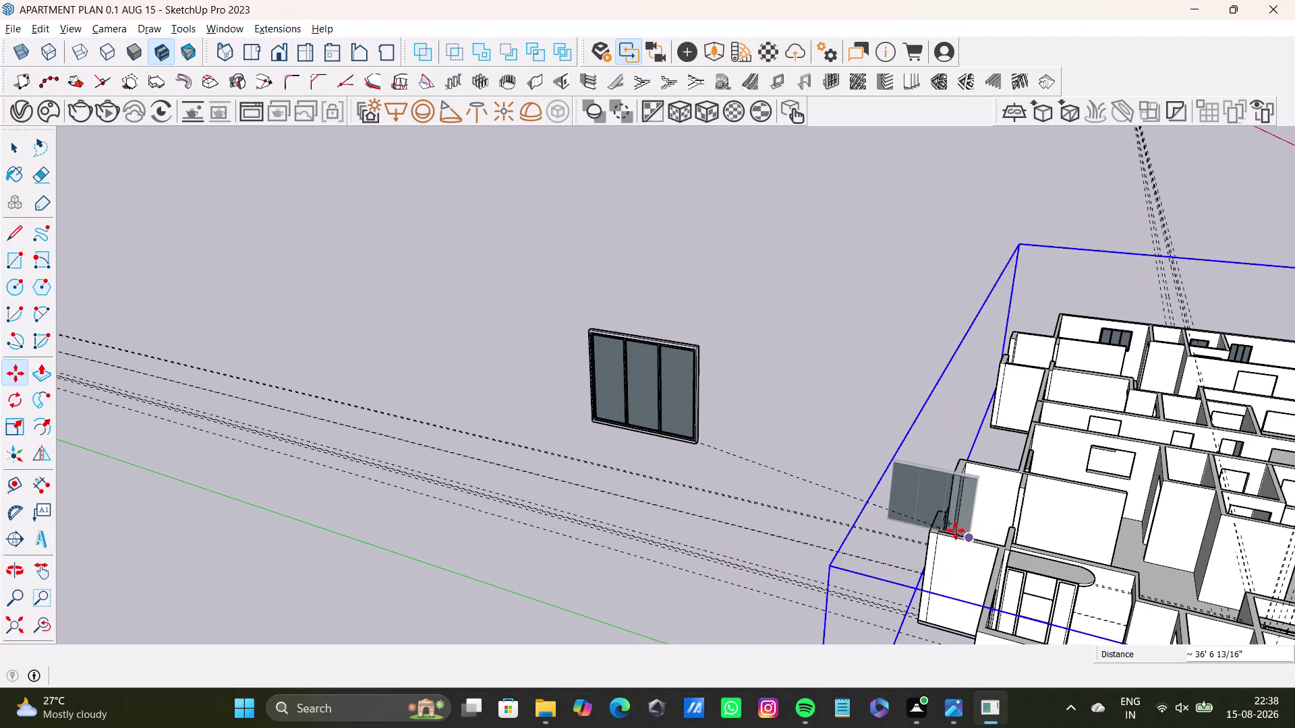
Select the three-pane window group sitting outside the building.
key(space)
scroll(down, 3)
key(space)
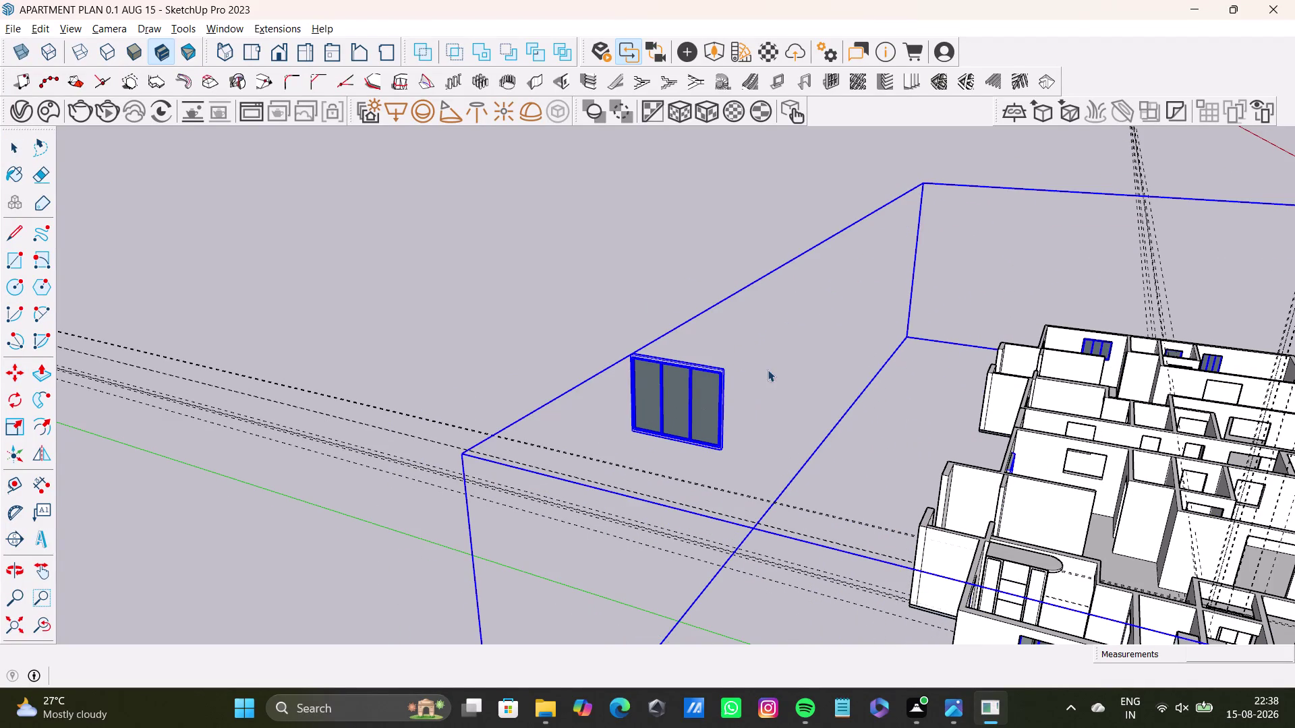
click(768, 369)
drag(583, 306, 764, 501)
triple_click(700, 408)
drag(597, 332, 715, 436)
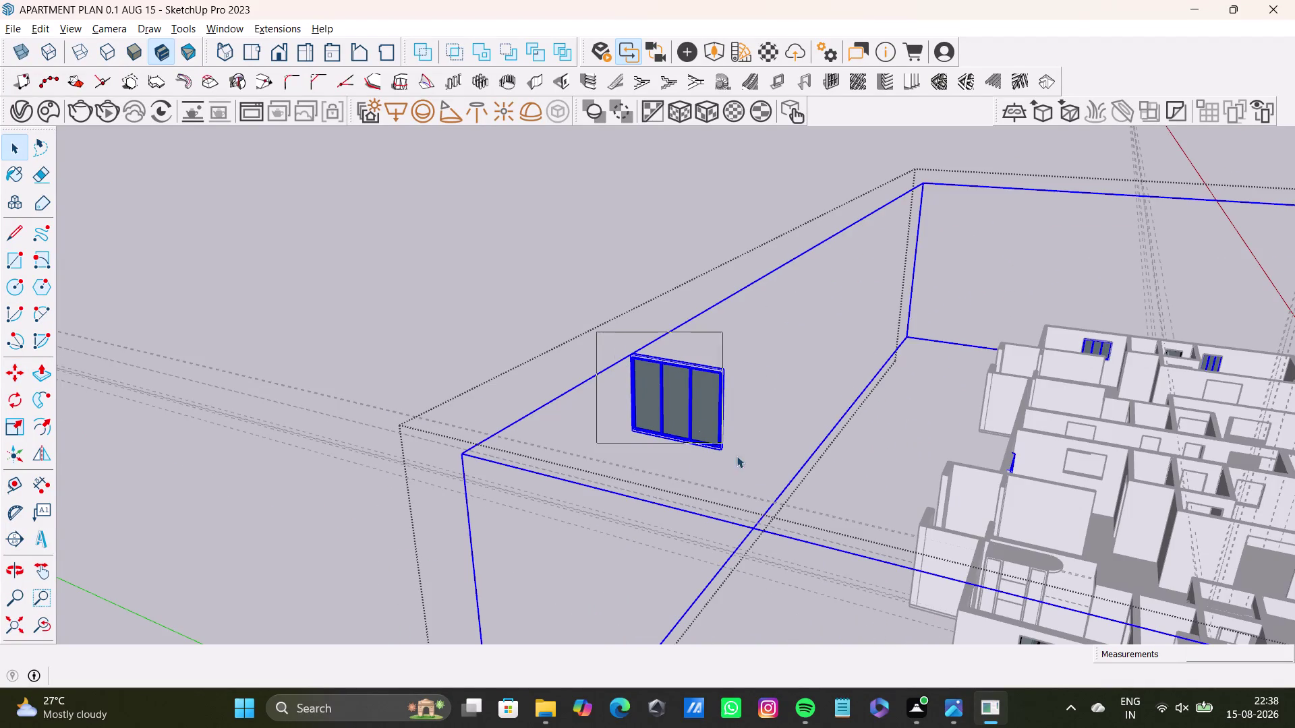
drag(715, 435, 764, 475)
drag(622, 322, 781, 512)
double_click(721, 428)
drag(623, 343, 628, 345)
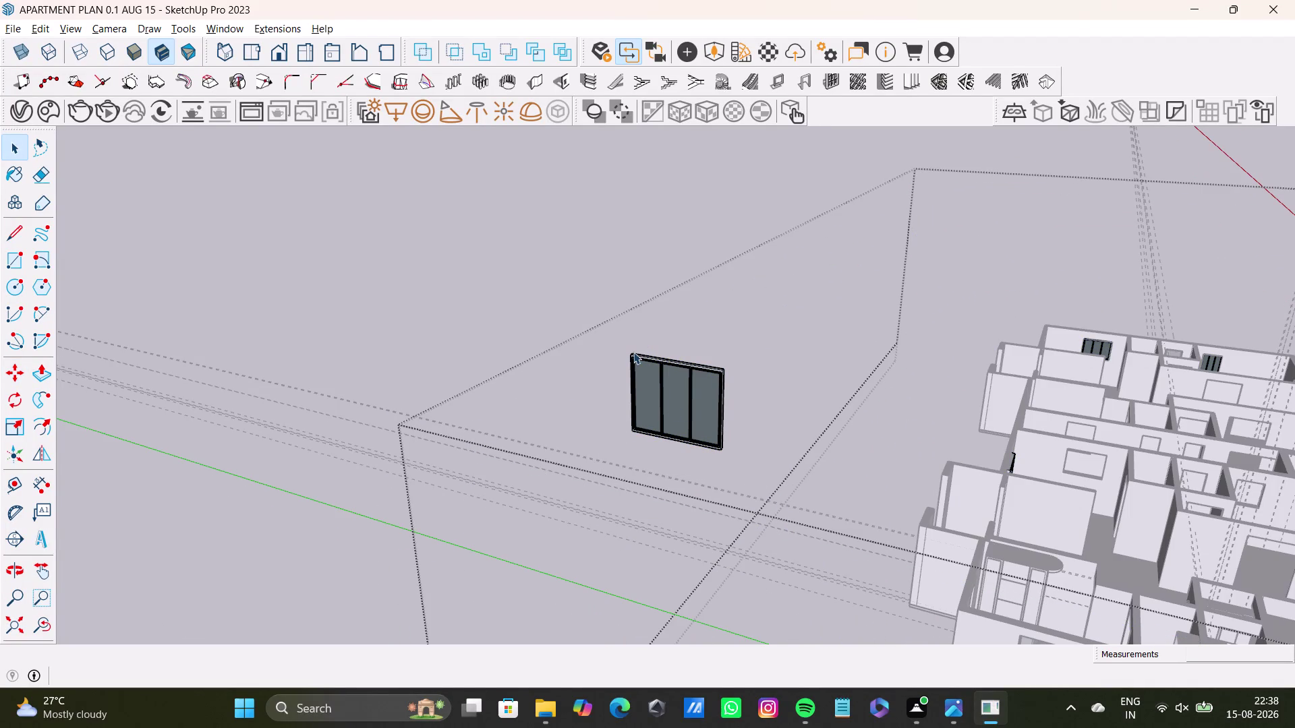
drag(628, 344, 775, 499)
key(n)
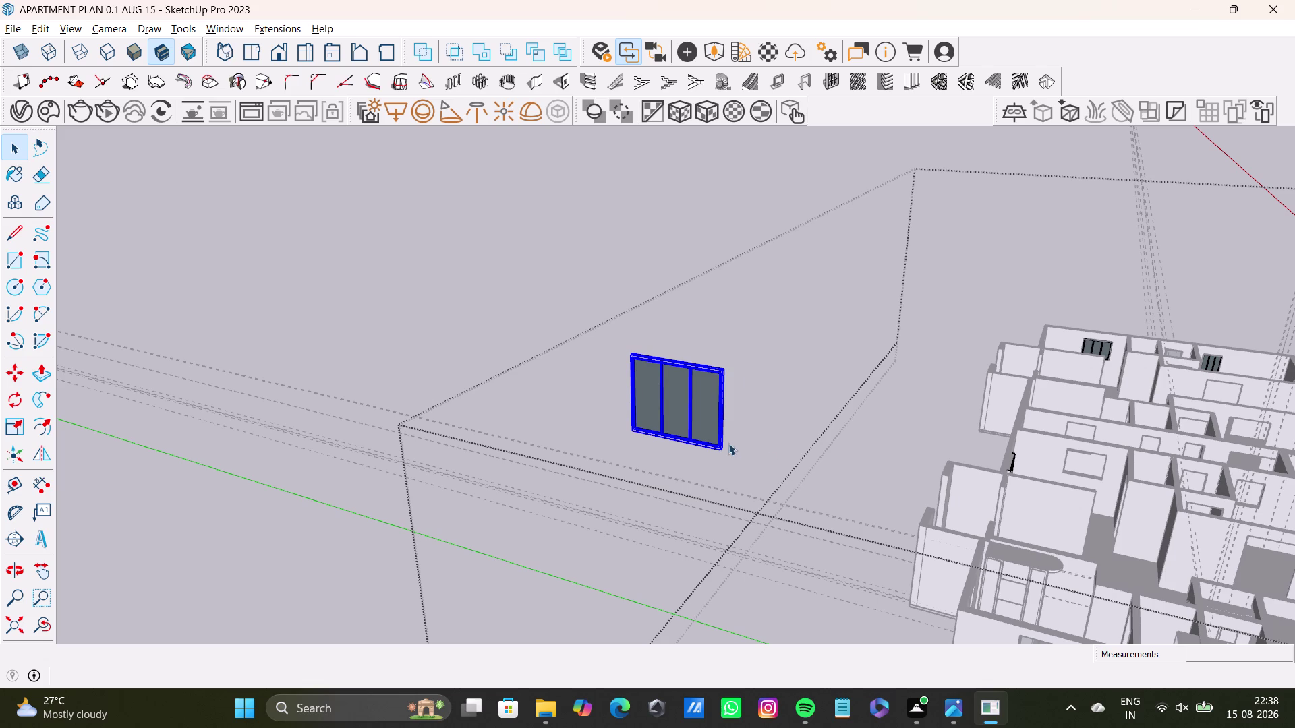
Move the window by its bottom corner and drop it at the wall opening's corner.
key(m)
click(722, 451)
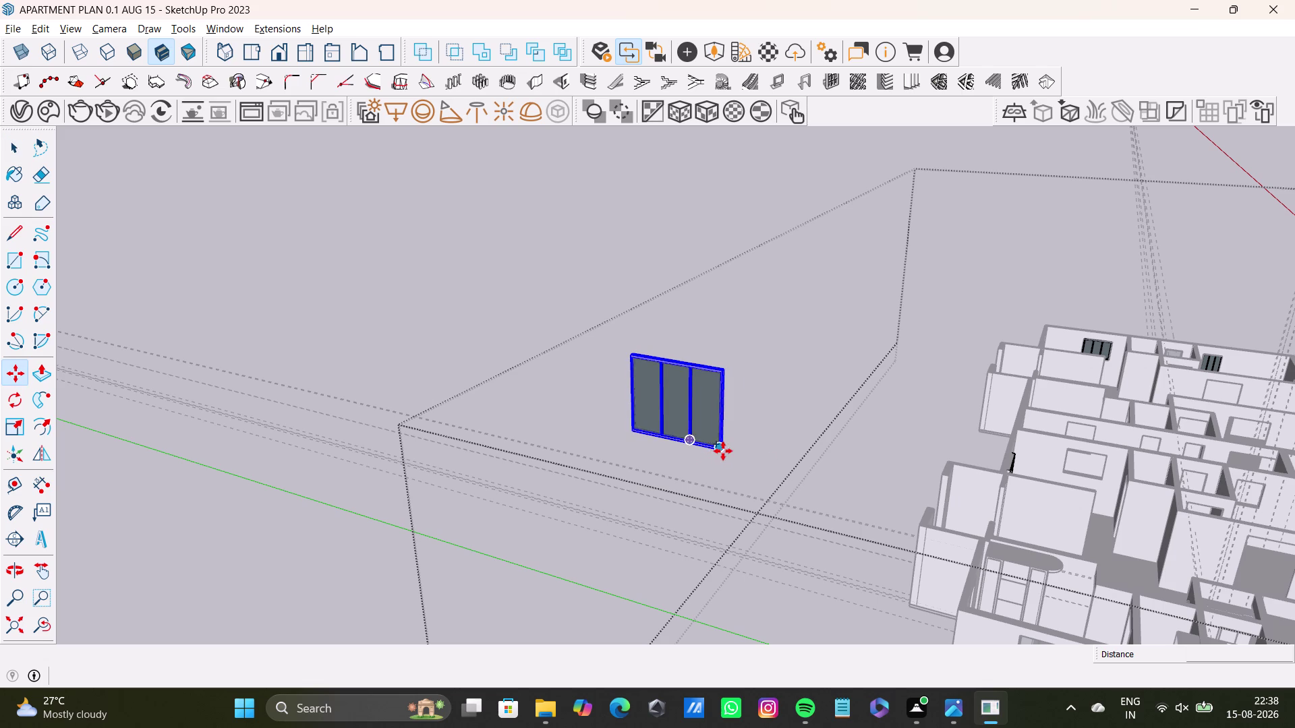
scroll(down, 3)
middle_drag(1048, 516, 760, 535)
scroll(up, 3)
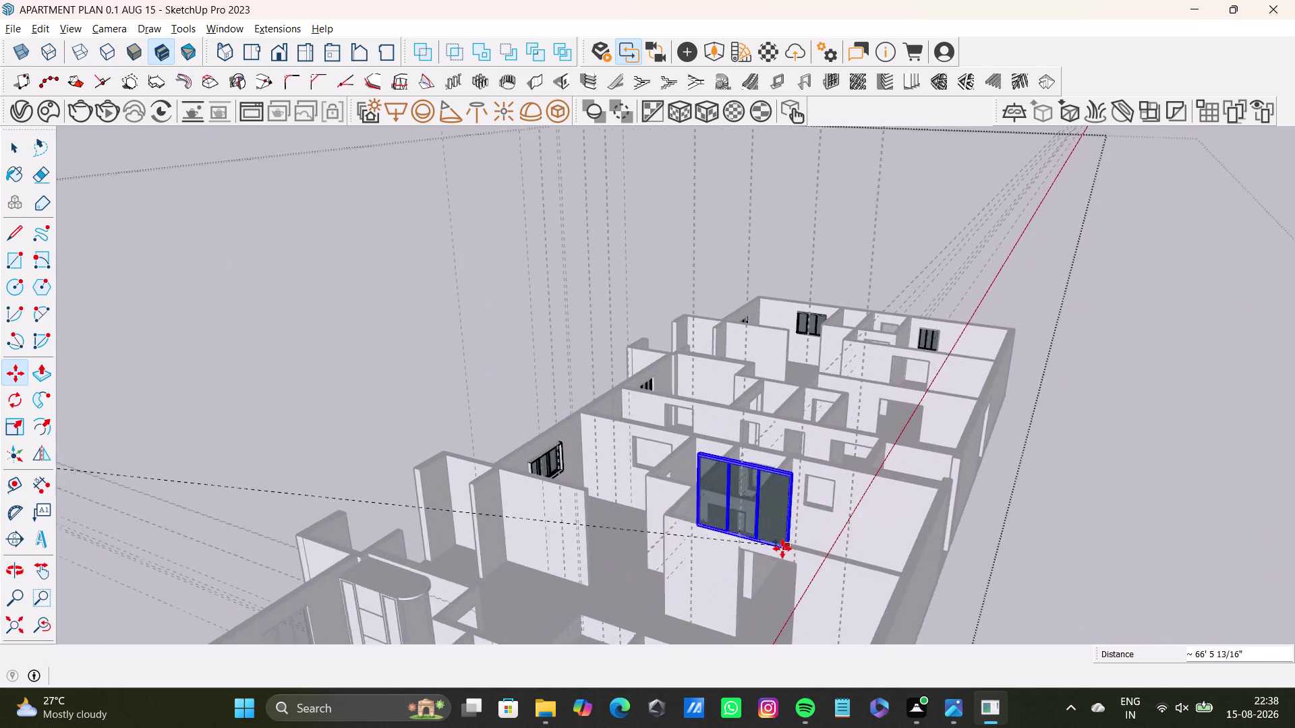
scroll(up, 3)
scroll(down, 3)
scroll(up, 3)
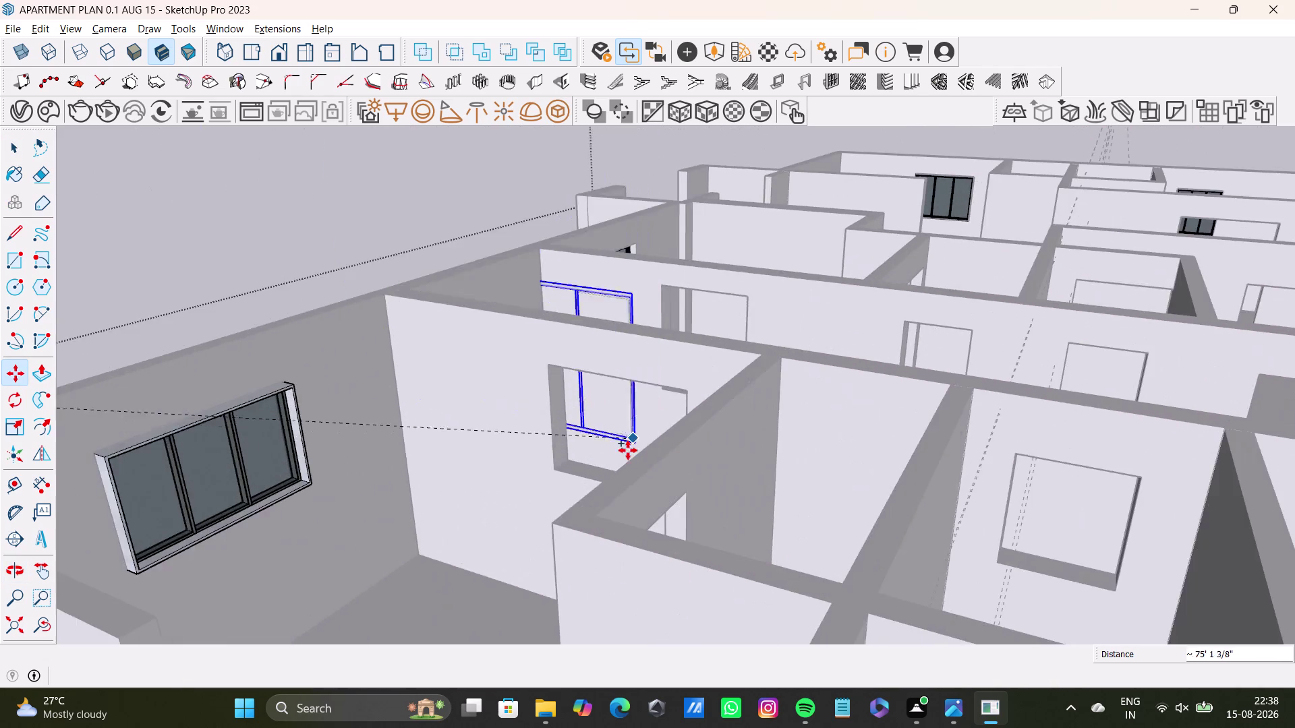
middle_drag(627, 452, 731, 509)
scroll(up, 3)
scroll(up, 3)
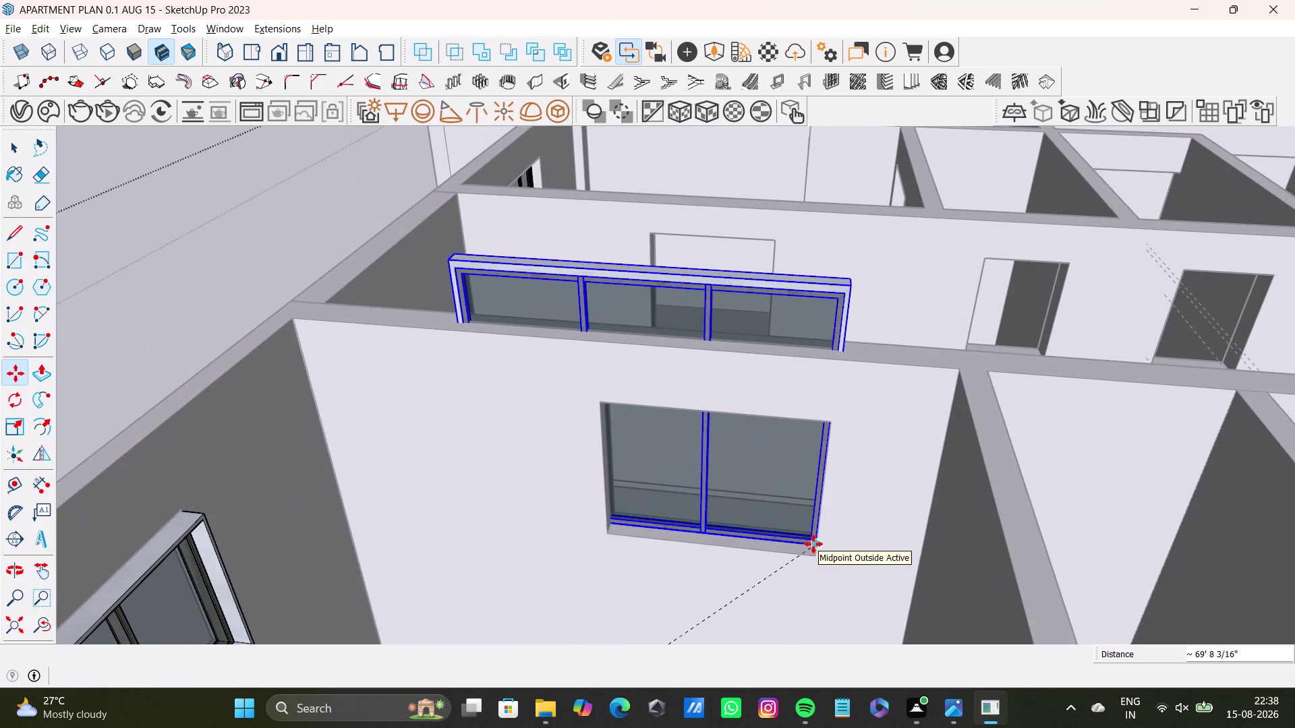
scroll(up, 3)
middle_drag(806, 546, 869, 558)
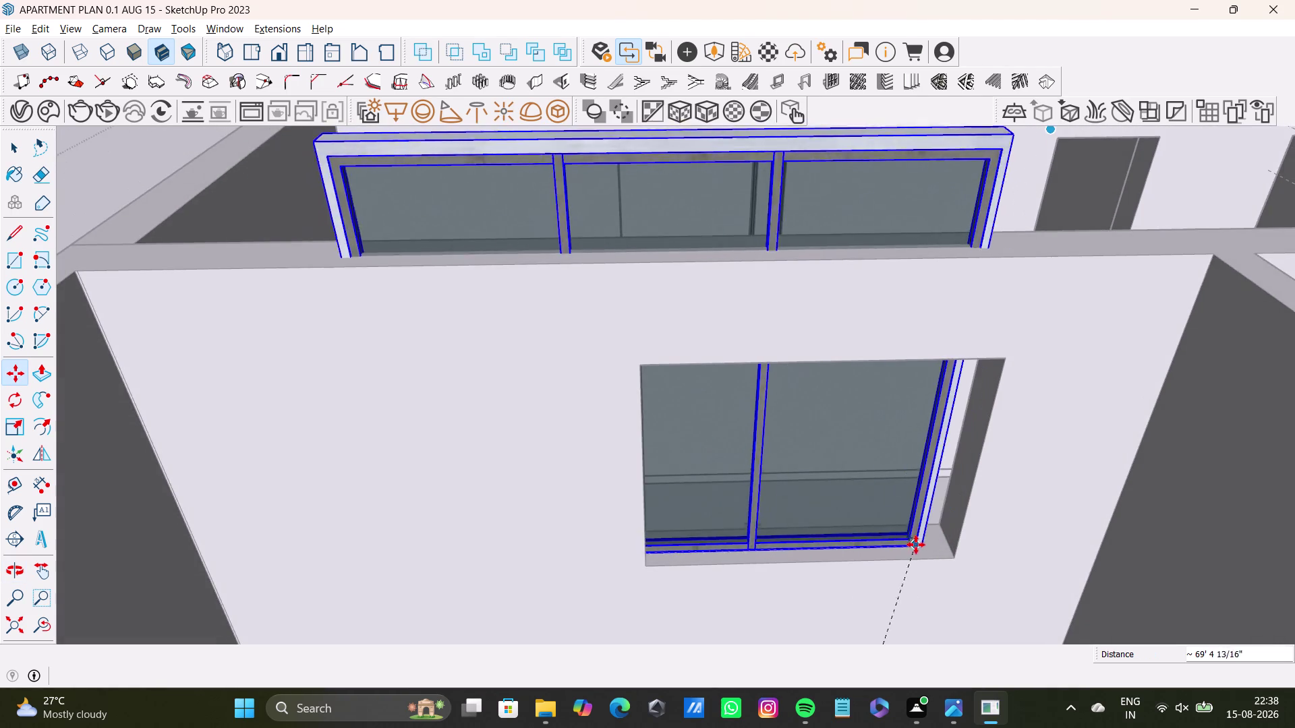
scroll(up, 3)
click(950, 544)
scroll(down, 3)
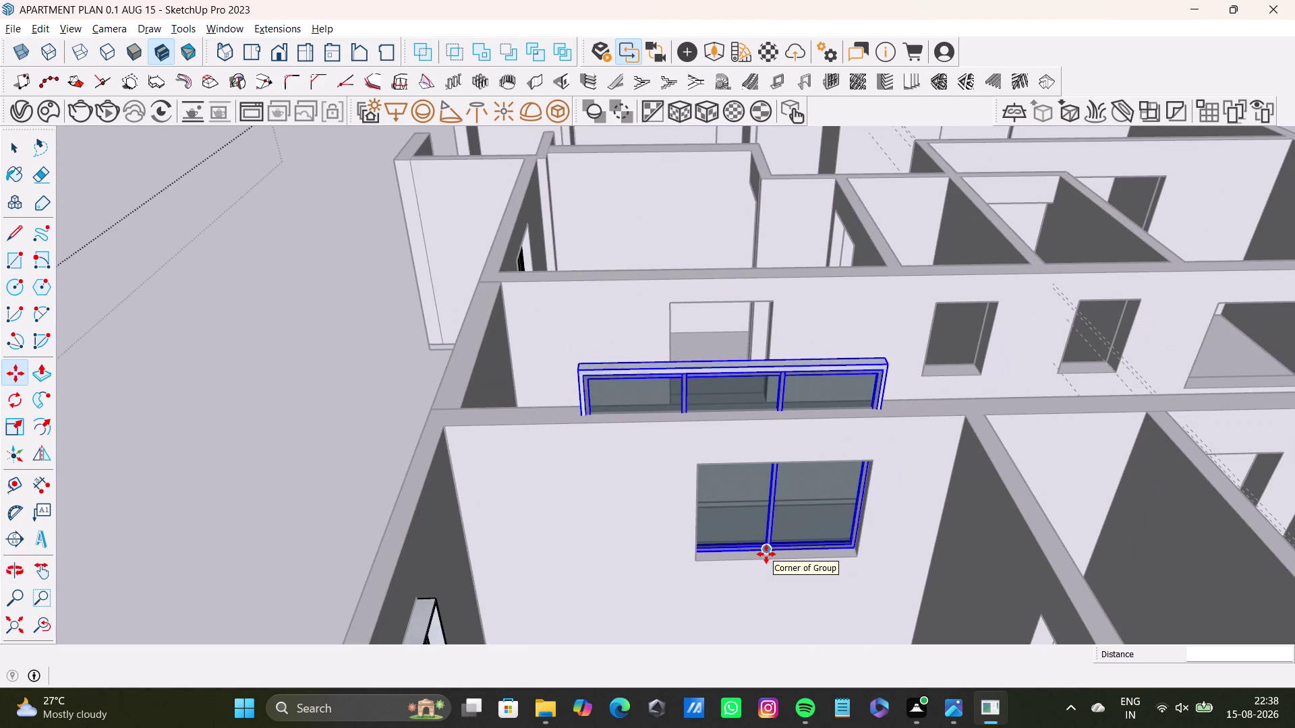
Scale the oversized window down uniformly from its corner to roughly the opening's size.
key(s)
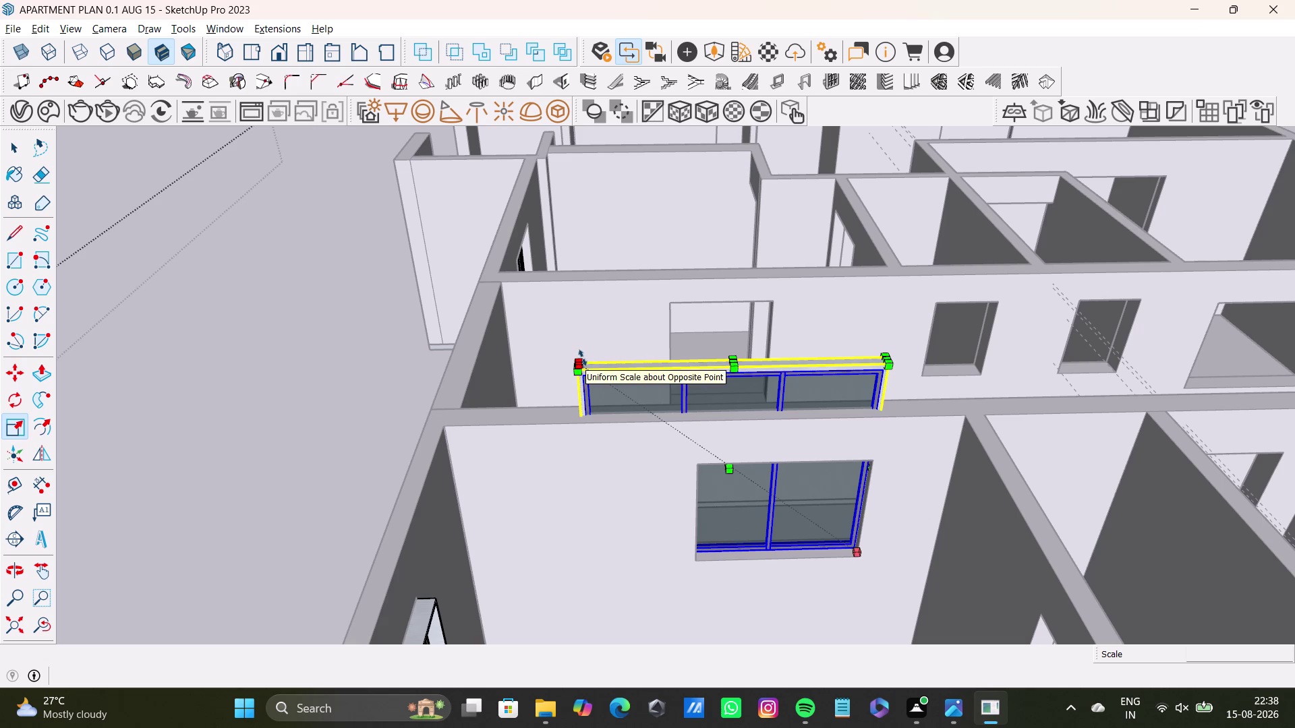
scroll(up, 3)
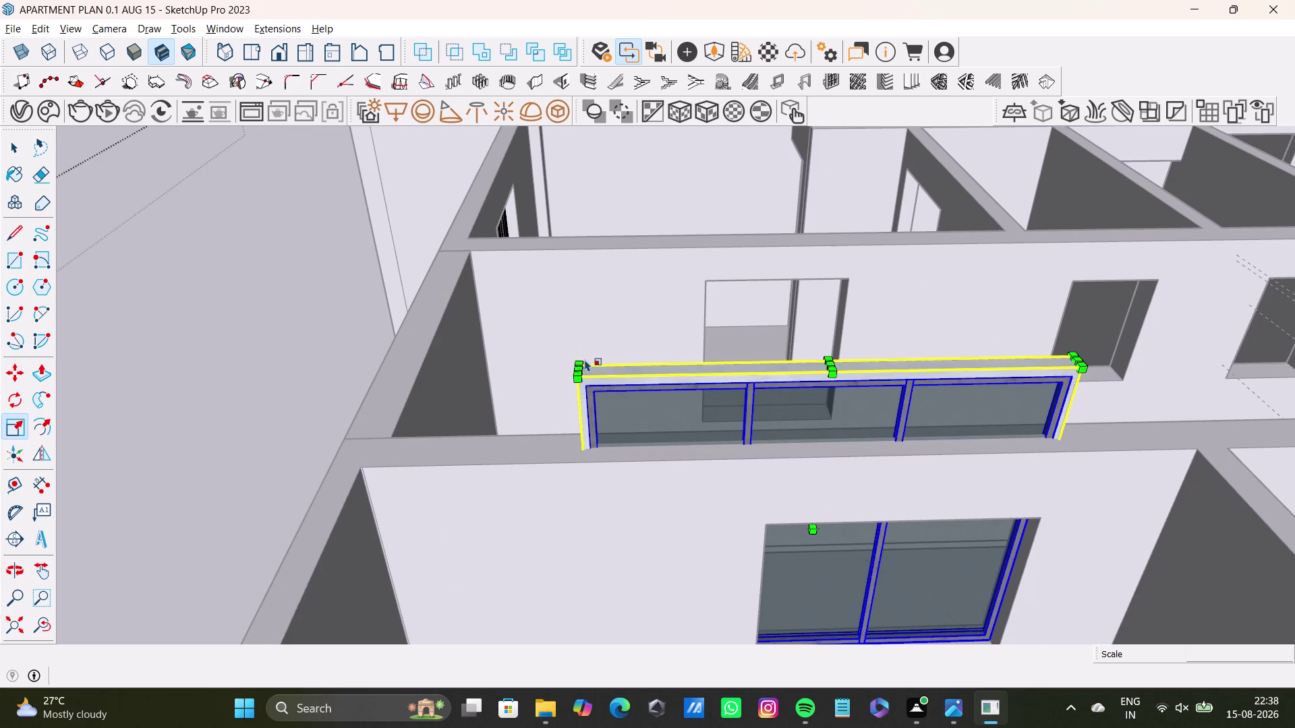
scroll(up, 3)
middle_drag(585, 359, 579, 384)
drag(560, 483, 568, 486)
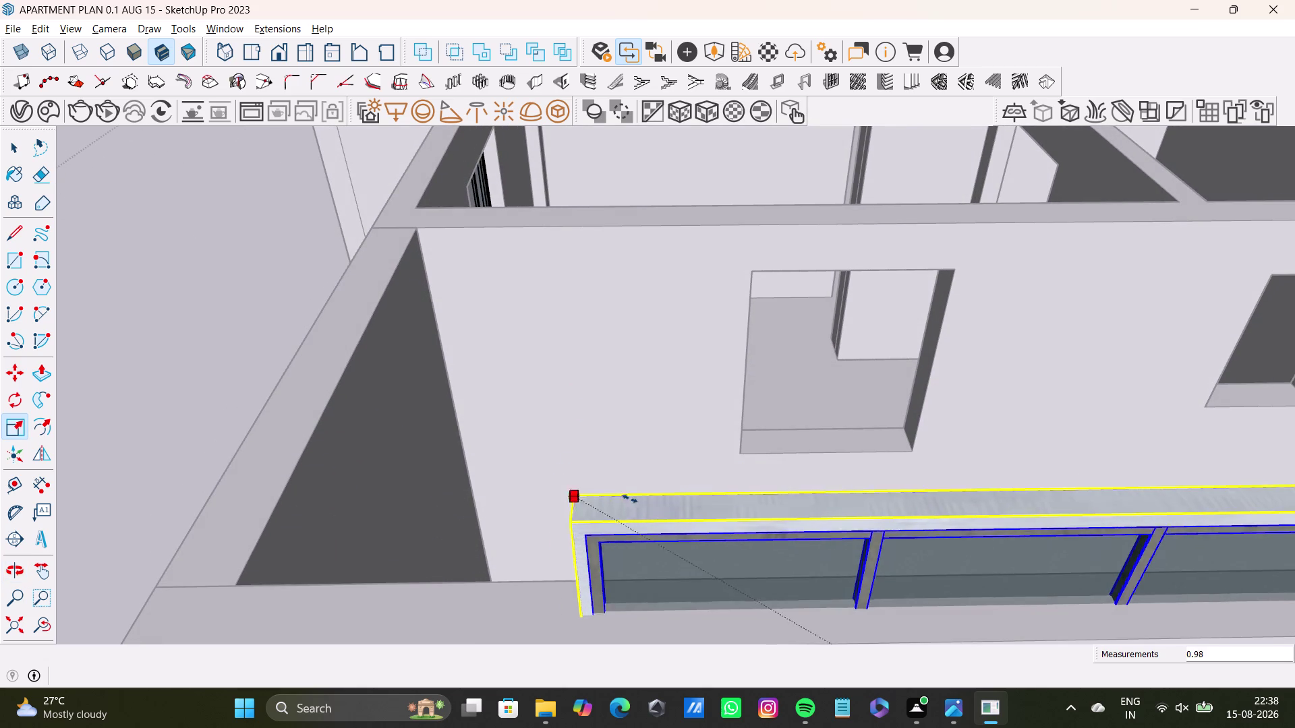
drag(568, 486, 983, 614)
Widen the window sideways until it meets the opening's side edge.
scroll(down, 3)
middle_drag(995, 586, 705, 359)
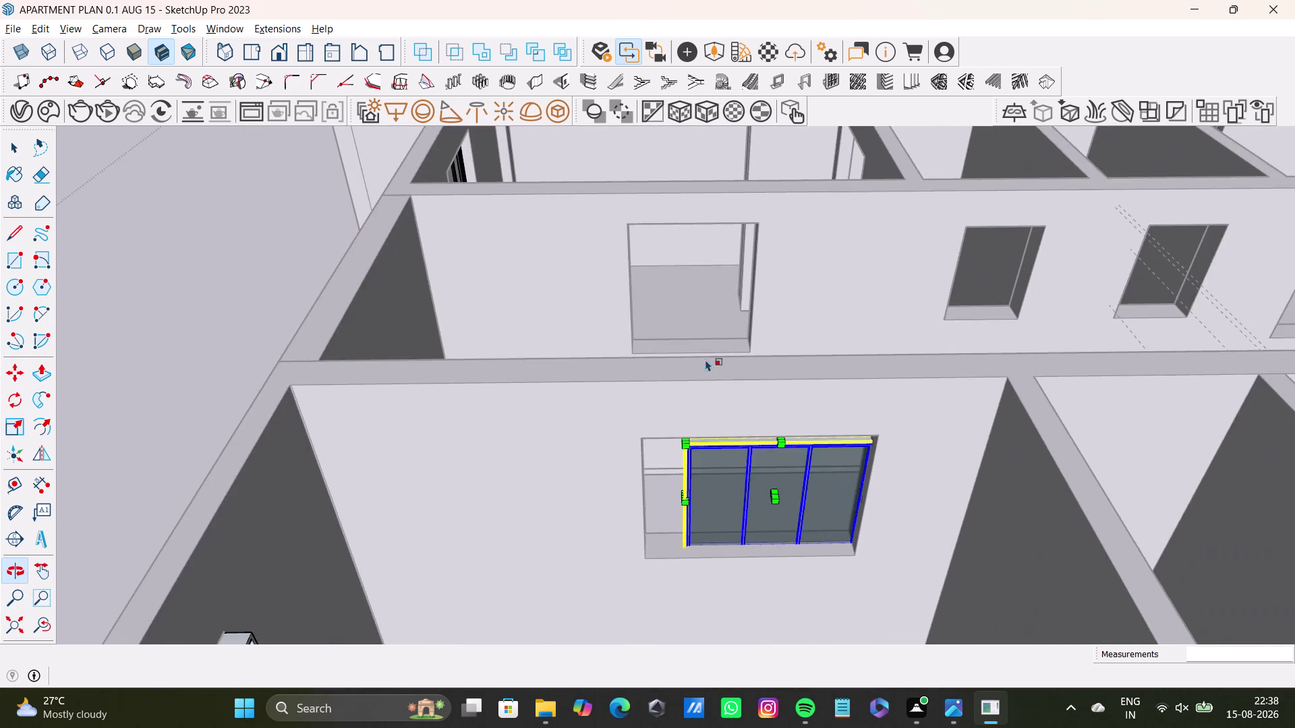
scroll(up, 3)
middle_drag(685, 430, 678, 355)
scroll(up, 3)
middle_drag(686, 423, 798, 392)
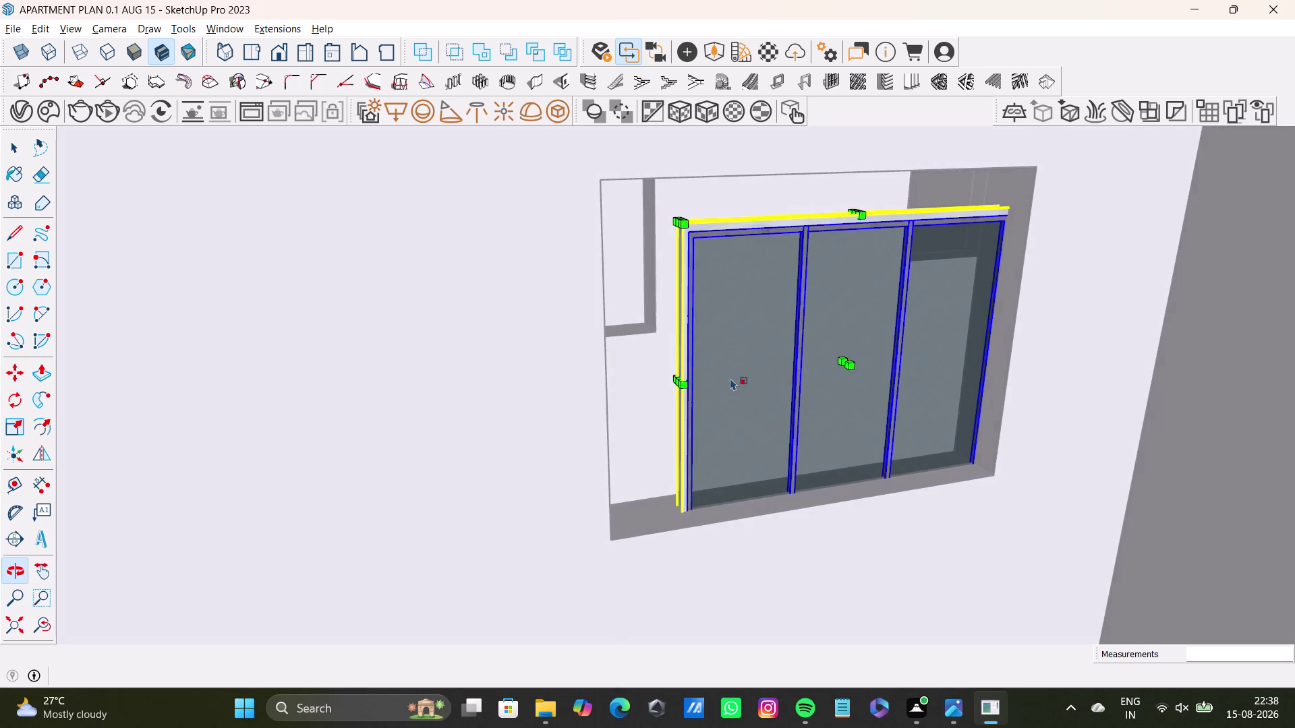
scroll(up, 3)
drag(663, 387, 596, 388)
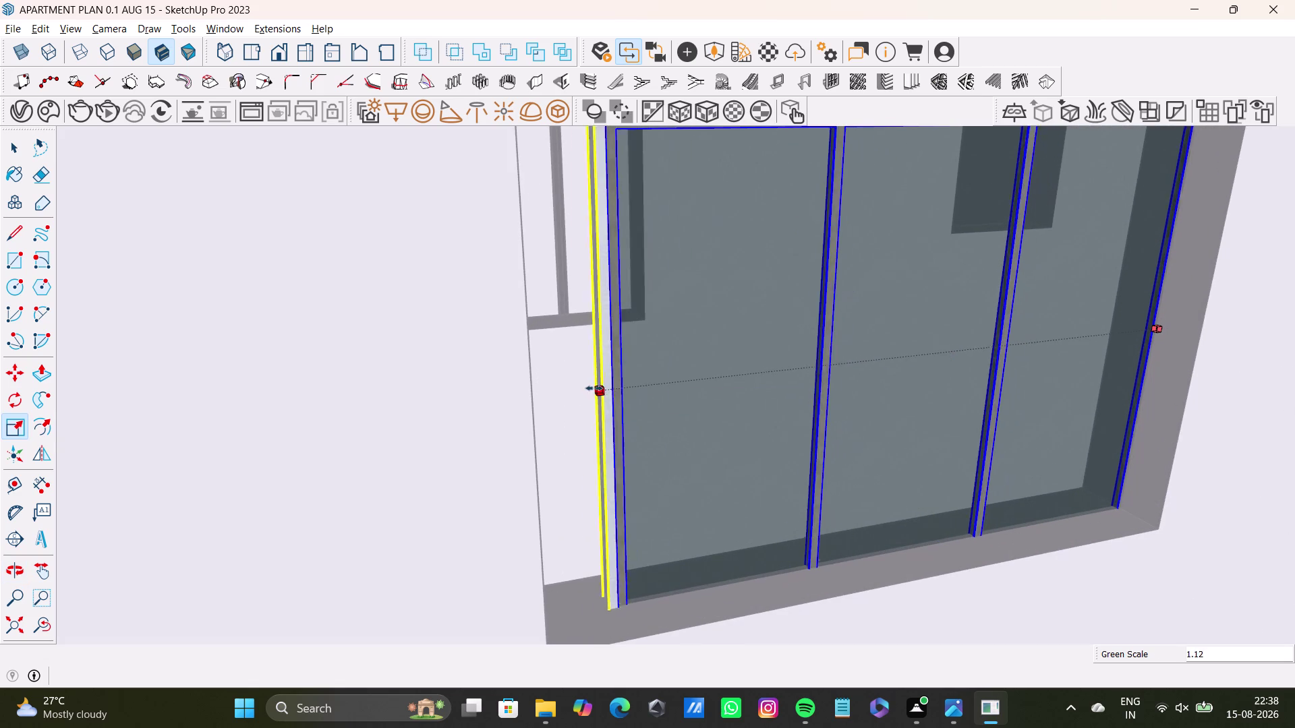
drag(597, 389, 528, 390)
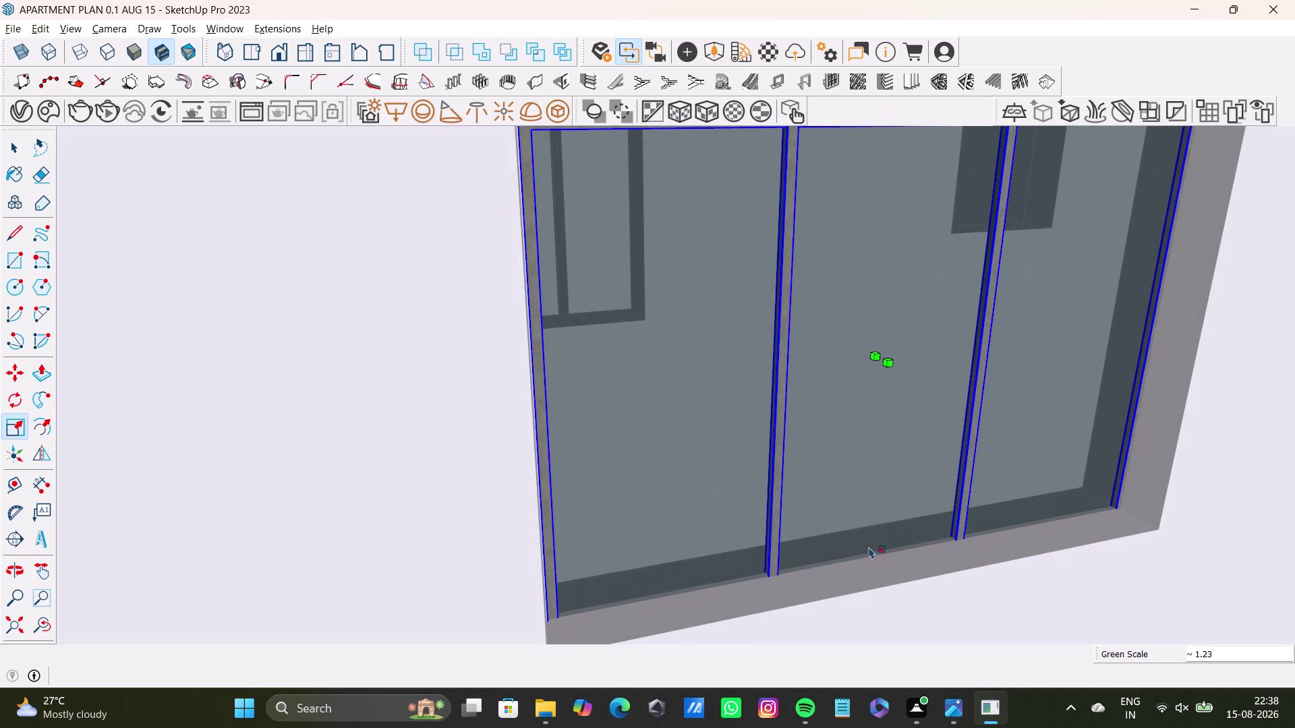
Stretch the window upward to the top of the opening.
middle_drag(878, 568, 861, 532)
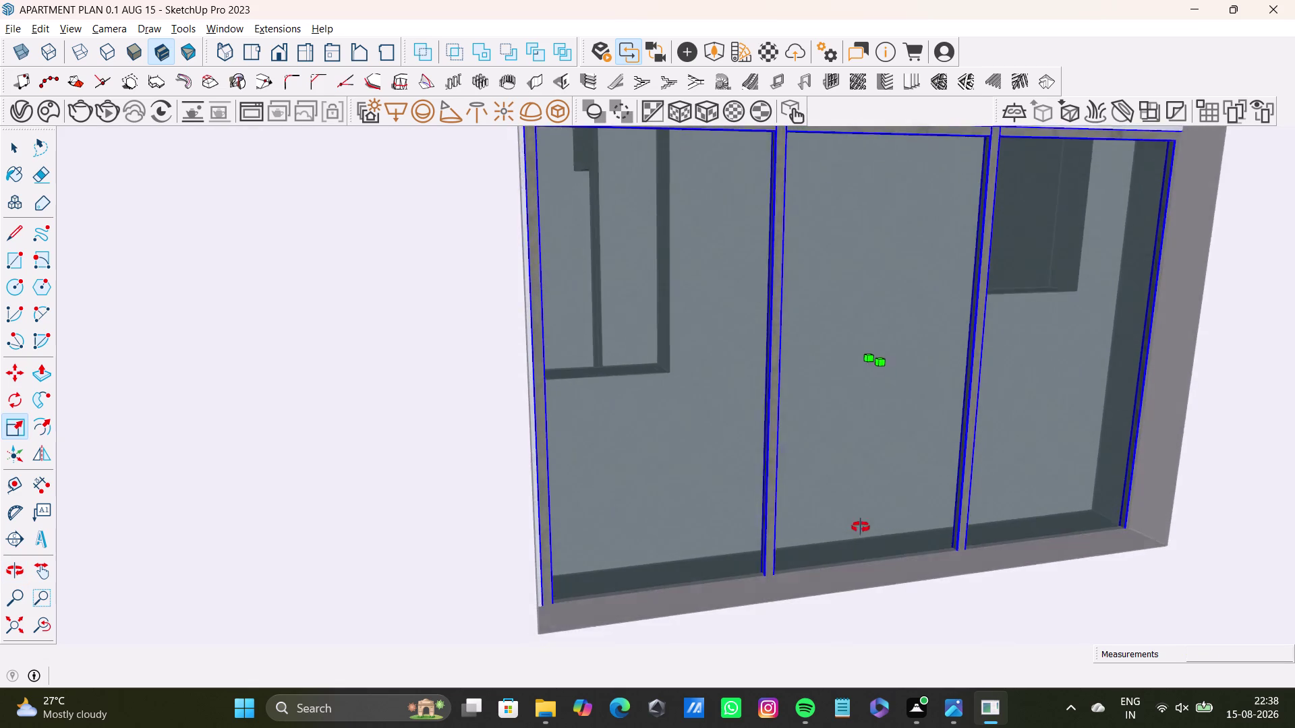
middle_drag(861, 532, 859, 521)
scroll(down, 3)
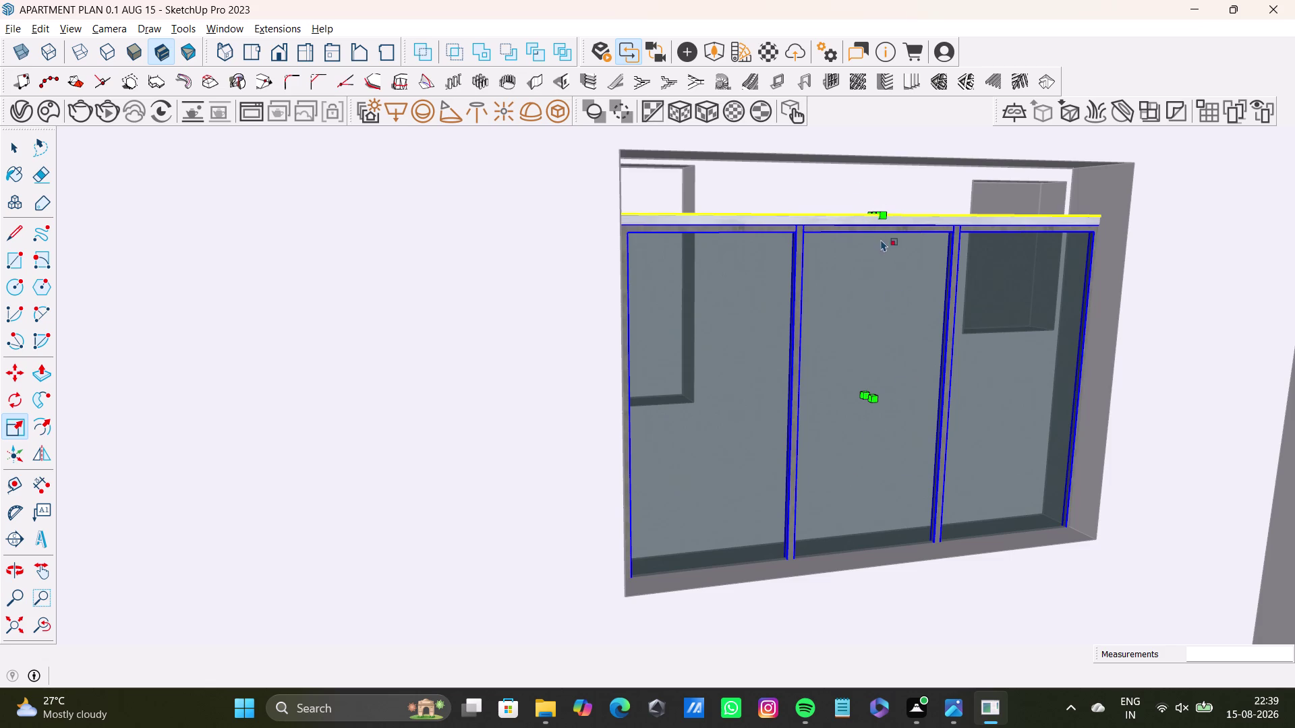
middle_drag(883, 242, 898, 325)
scroll(up, 3)
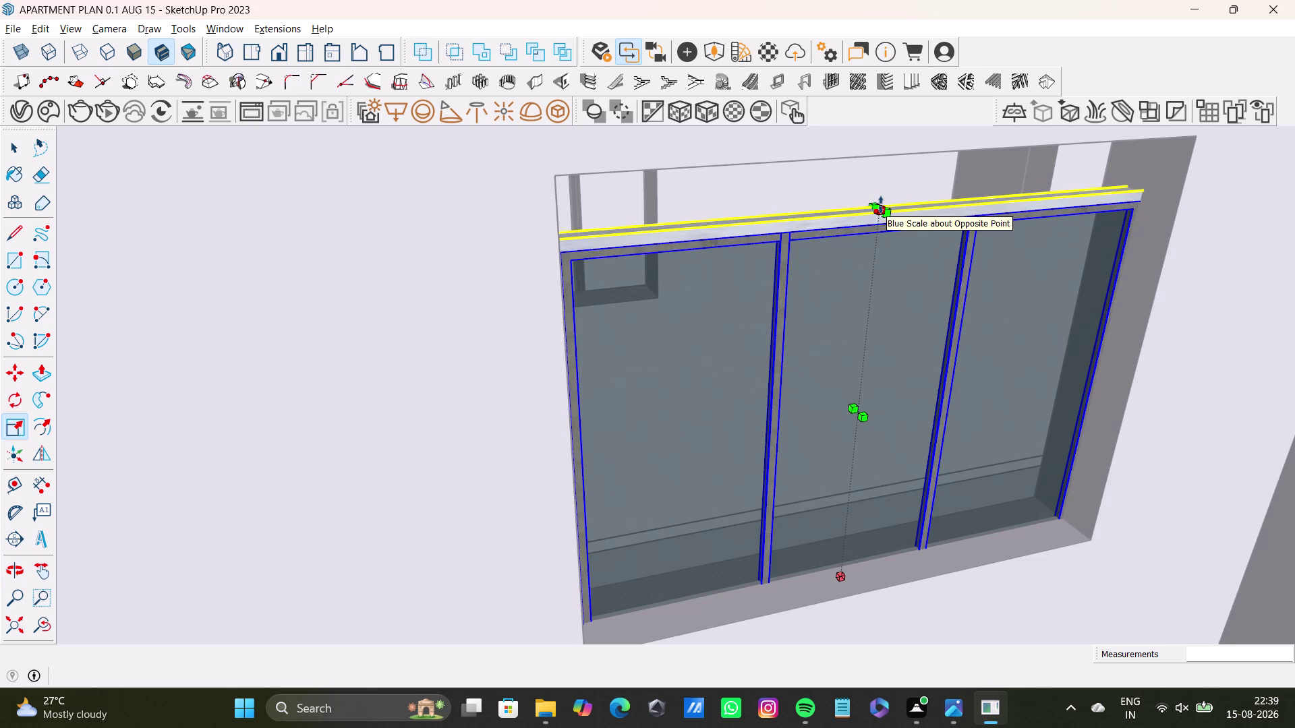
drag(880, 205, 878, 150)
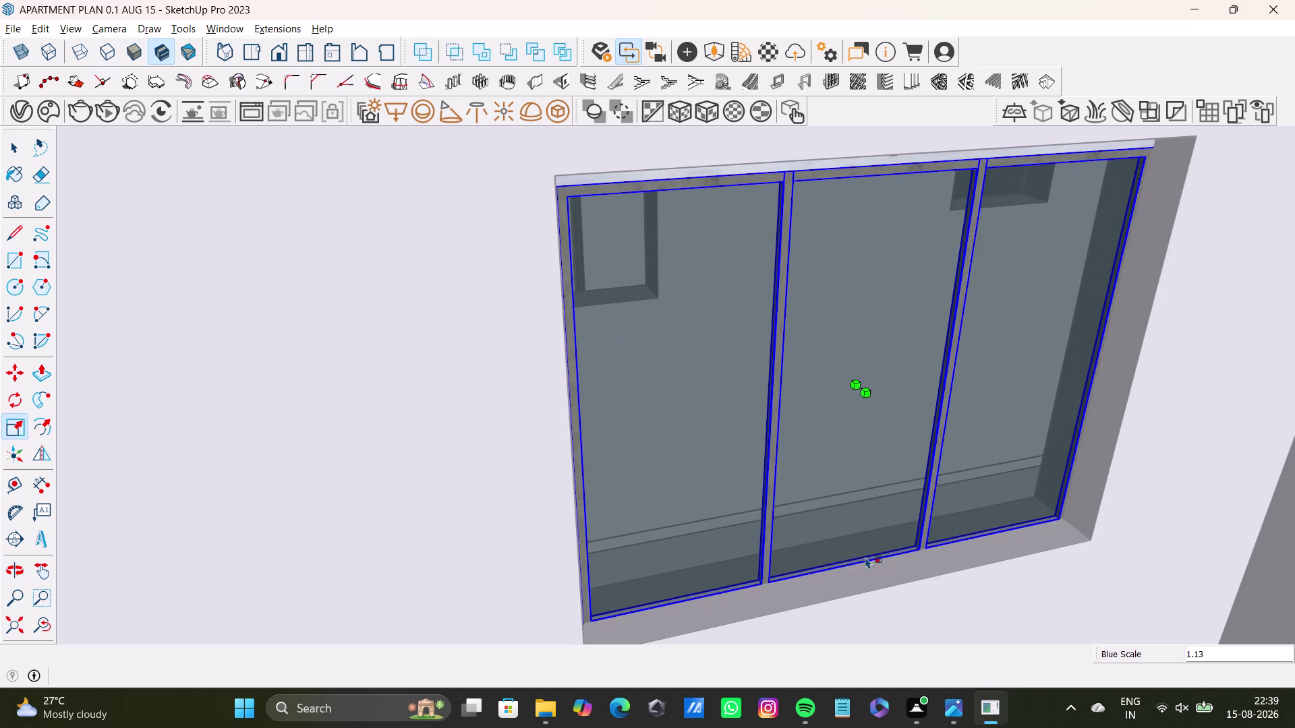
Fit the window's bottom edge onto the sill.
middle_drag(865, 557, 839, 472)
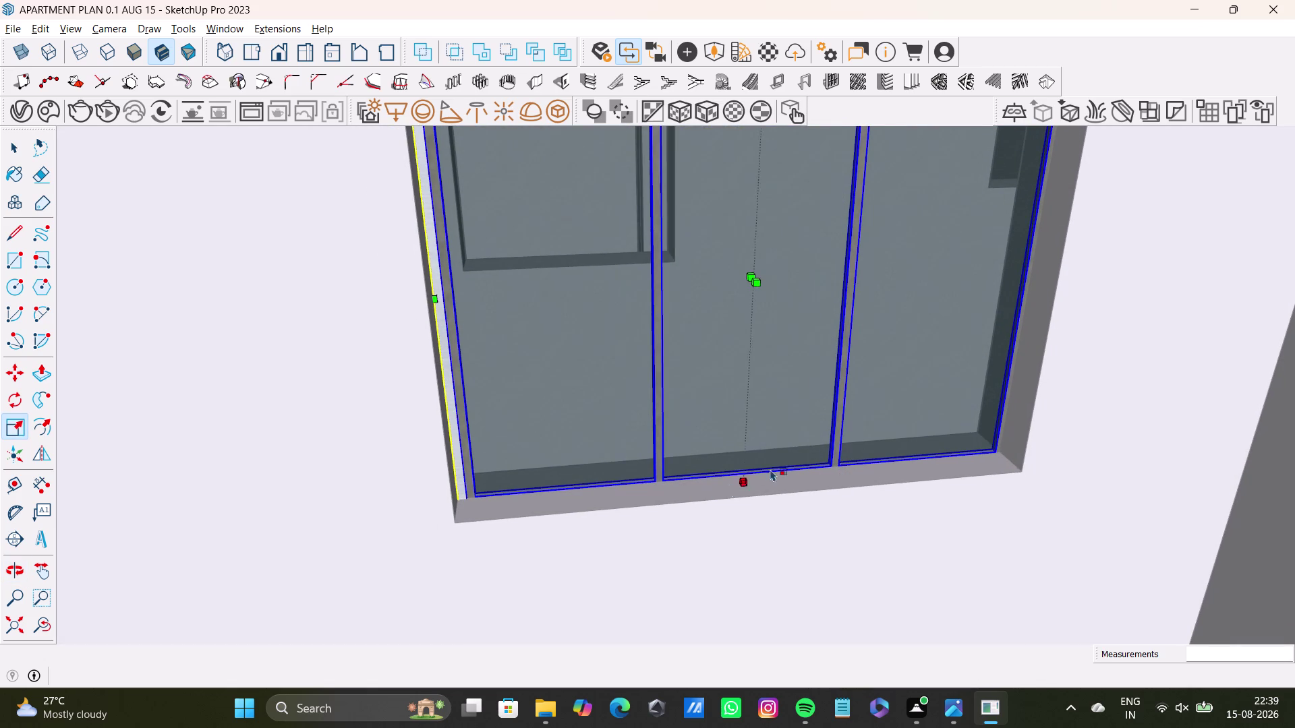
scroll(up, 3)
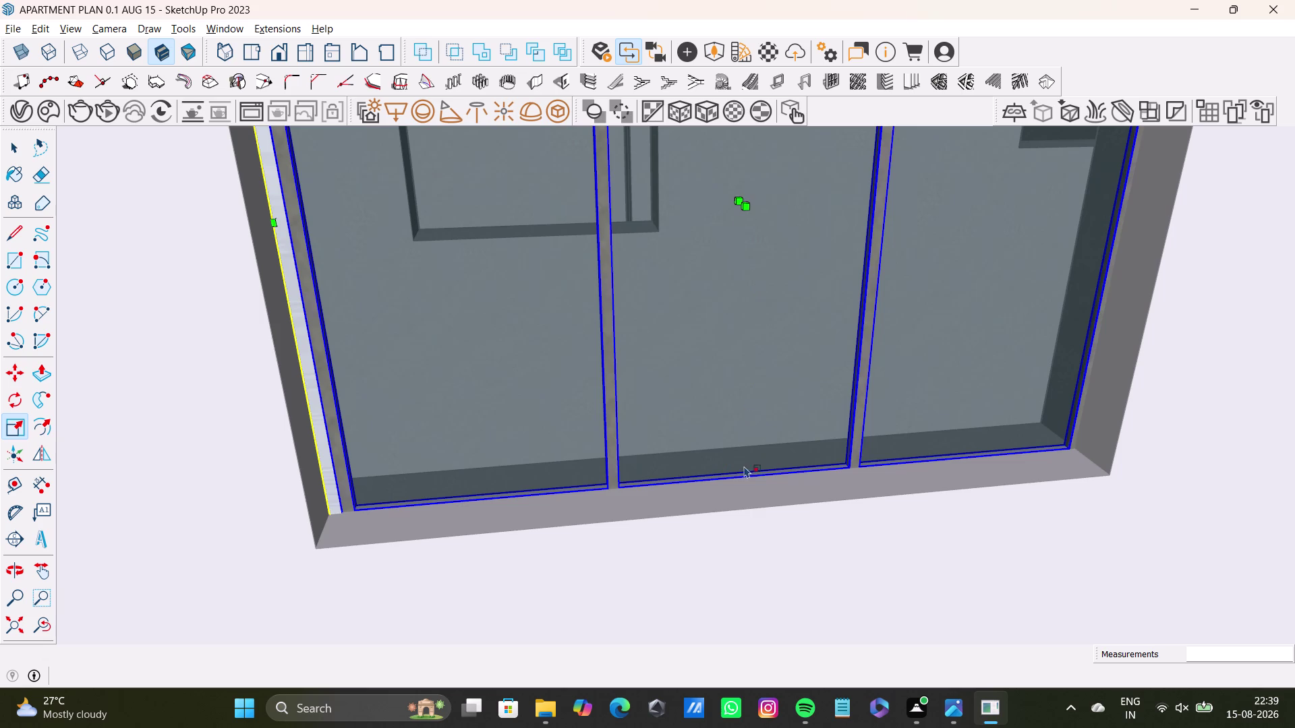
middle_drag(742, 487, 755, 536)
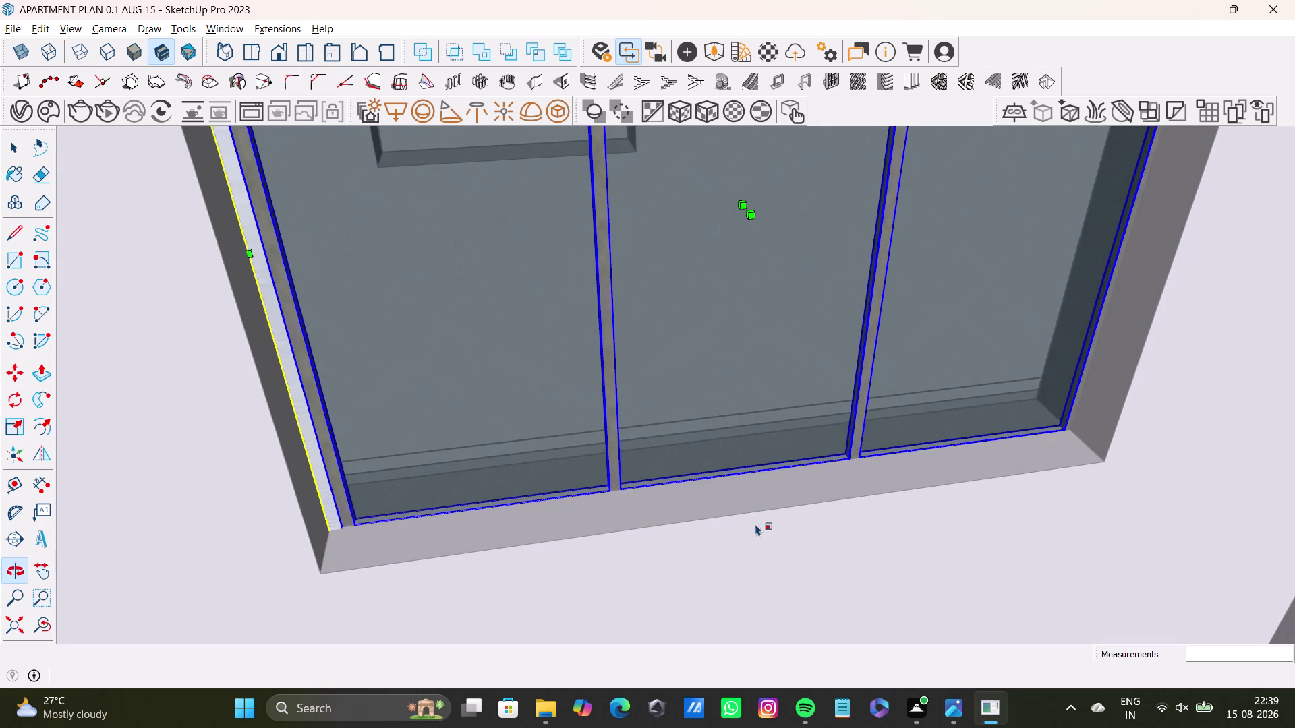
drag(728, 482, 732, 457)
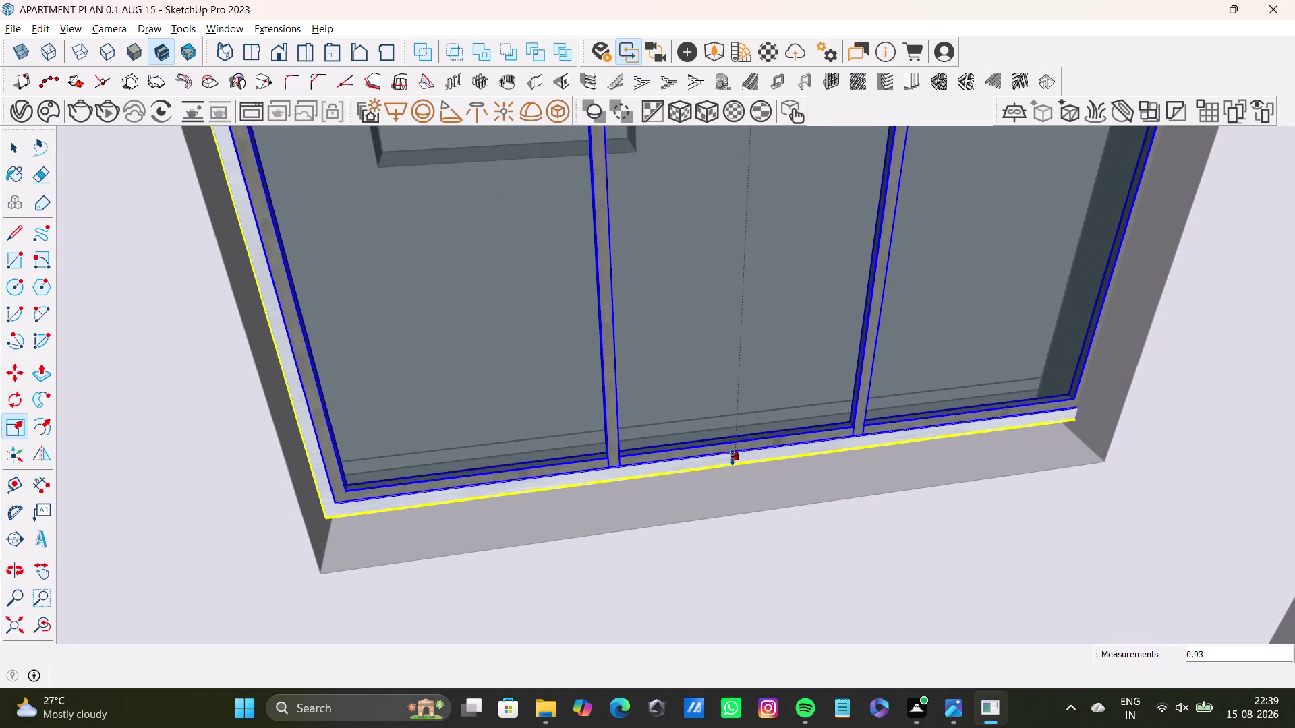
drag(733, 457, 728, 468)
scroll(down, 3)
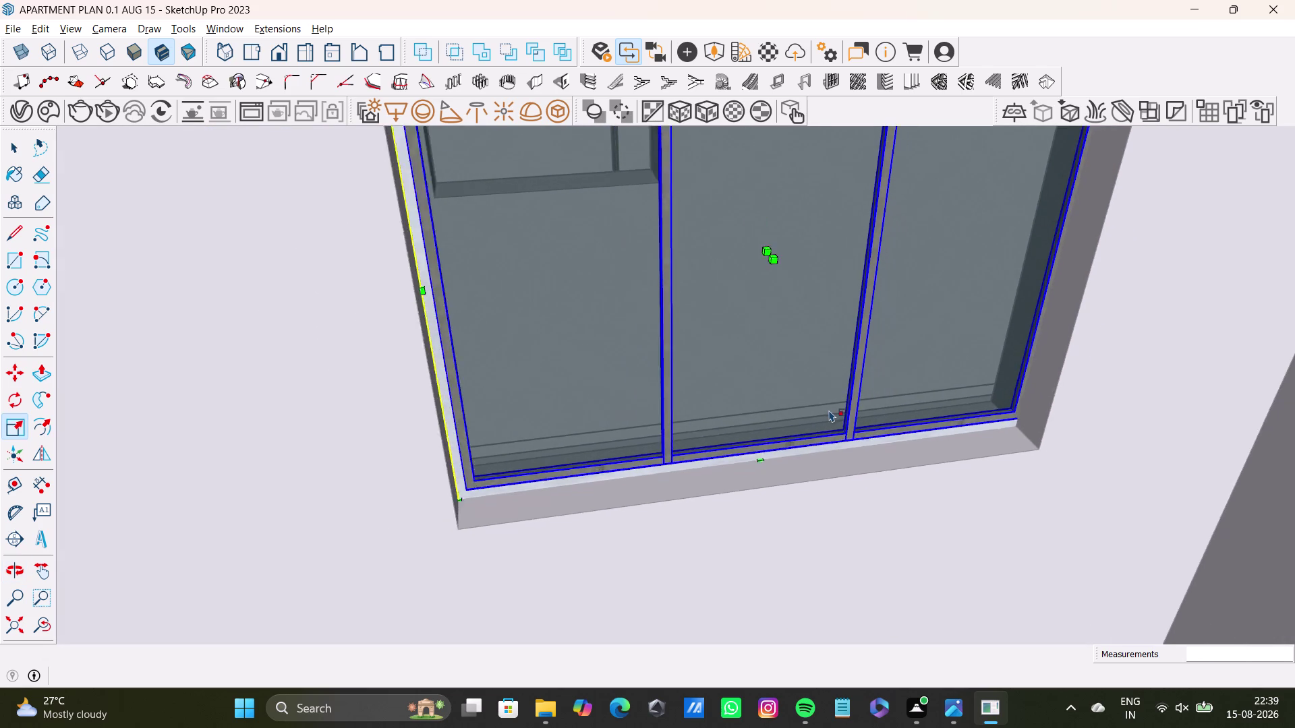
scroll(down, 3)
Narrow the window to its final width between the opening's sides.
middle_drag(828, 410, 709, 531)
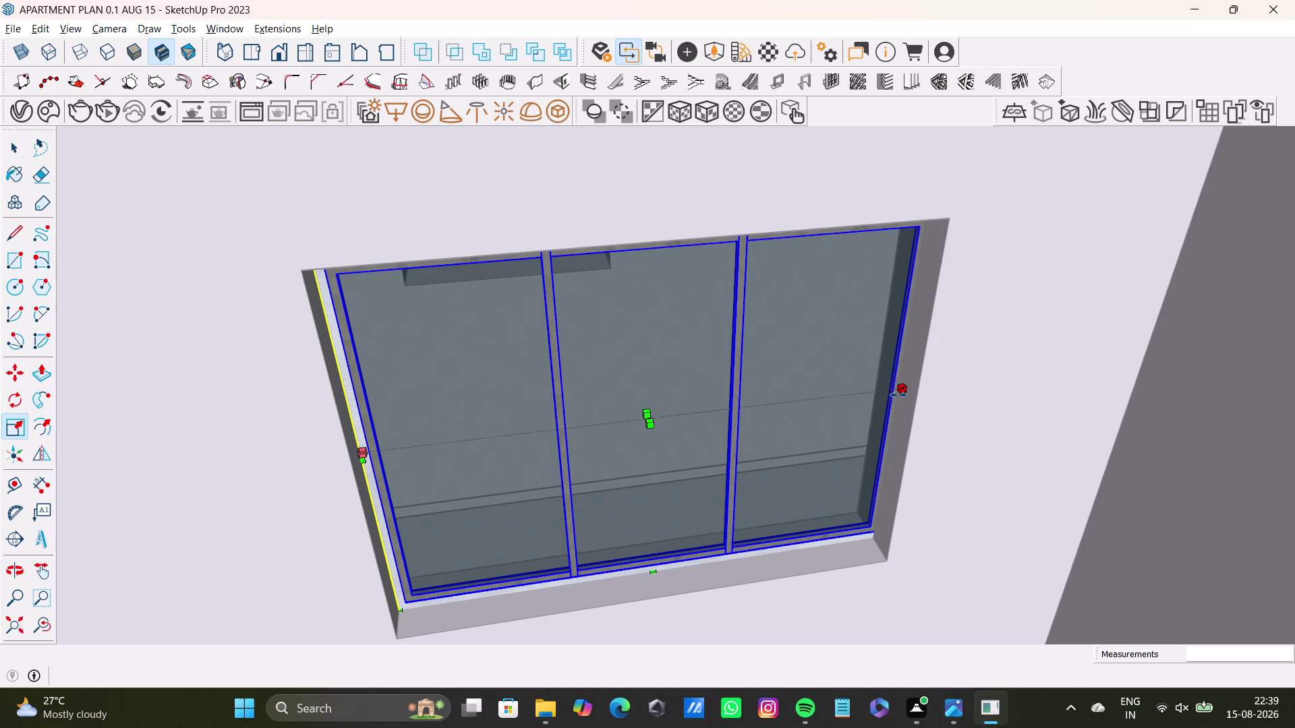
drag(896, 388, 882, 390)
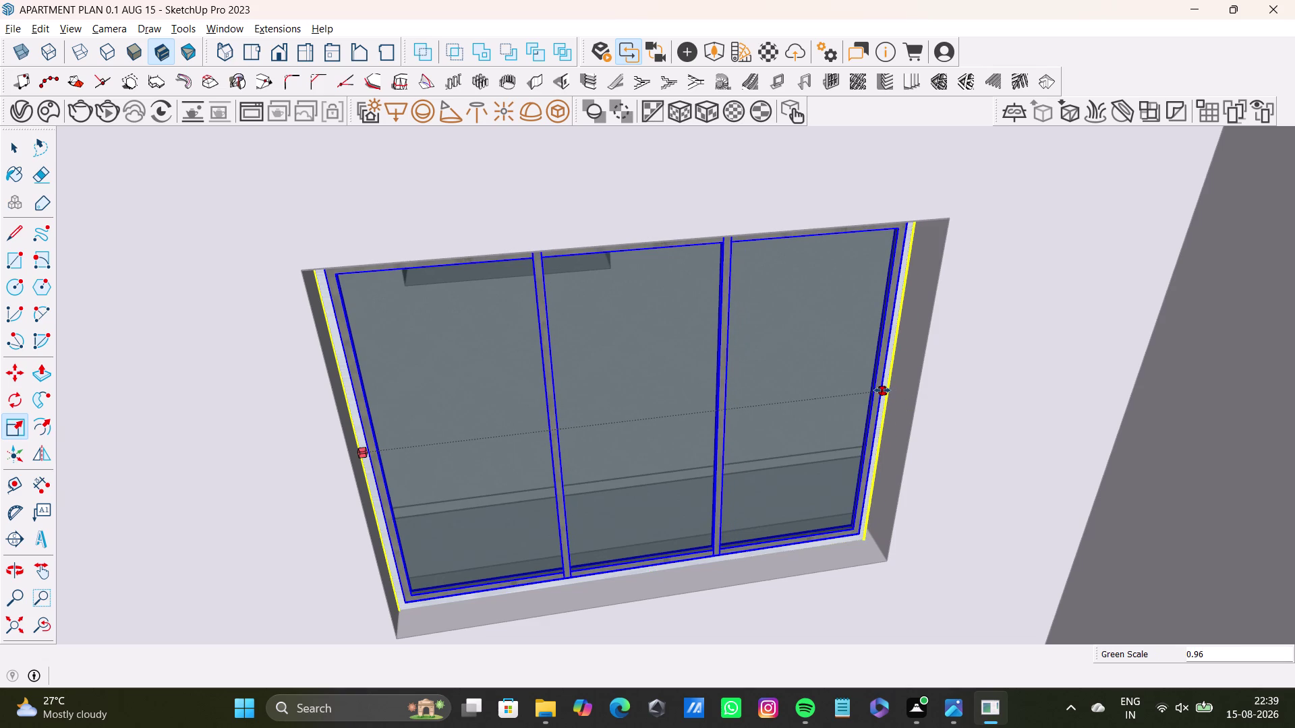
drag(882, 391, 885, 392)
key(space)
scroll(down, 3)
scroll(down, 3)
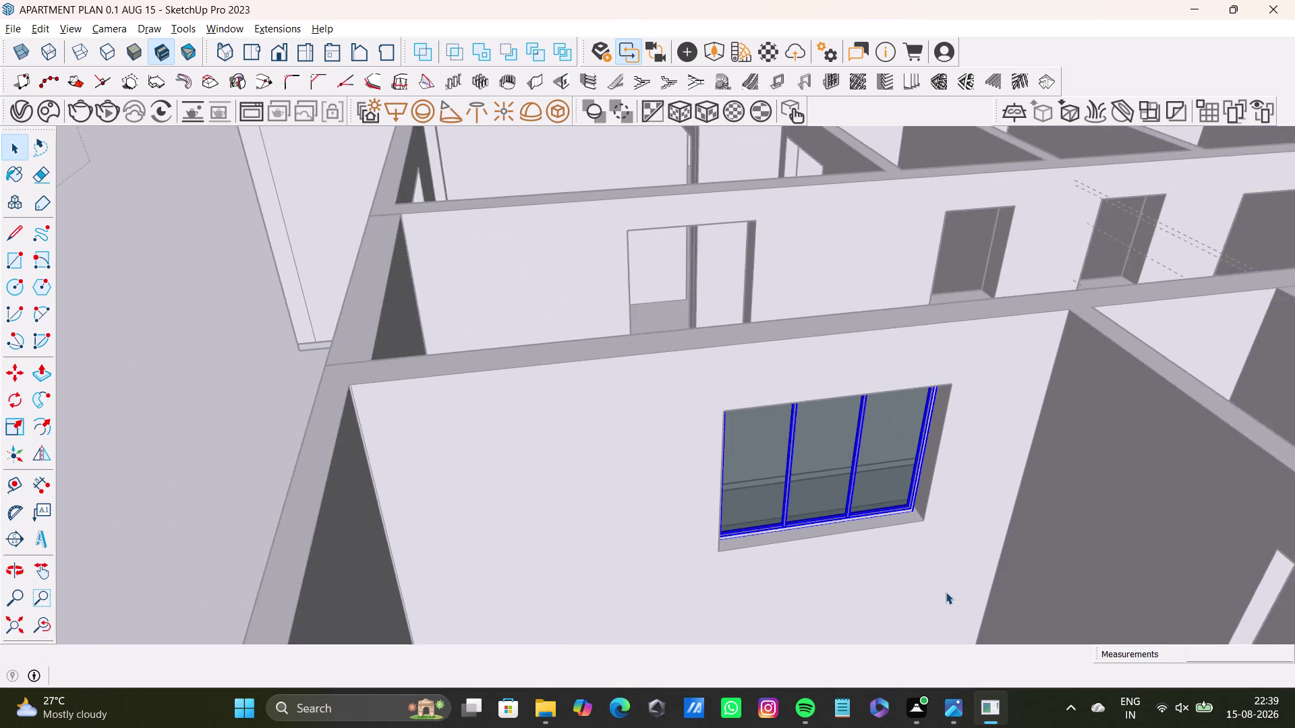
Move the two-pane window into its wall opening.
scroll(down, 3)
scroll(up, 3)
scroll(down, 3)
middle_drag(934, 590, 722, 611)
middle_drag(762, 580, 730, 580)
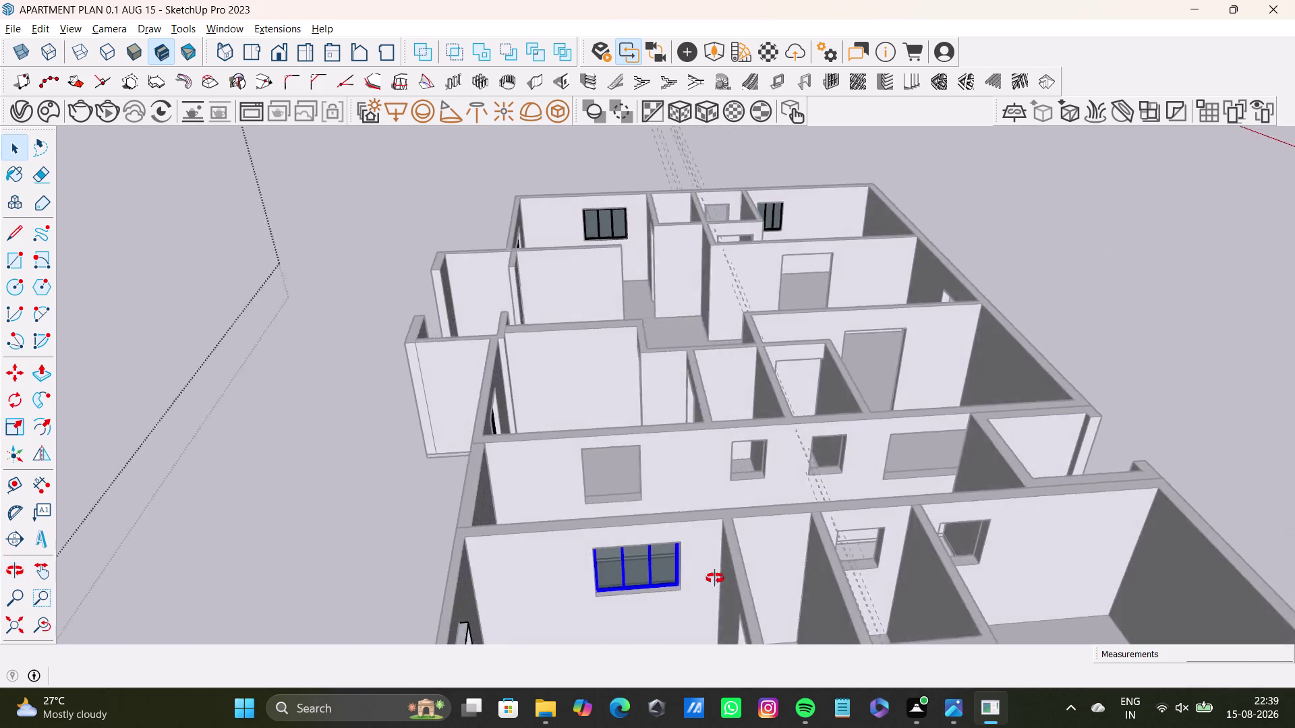
middle_drag(729, 580, 634, 563)
scroll(down, 3)
middle_drag(837, 580, 760, 563)
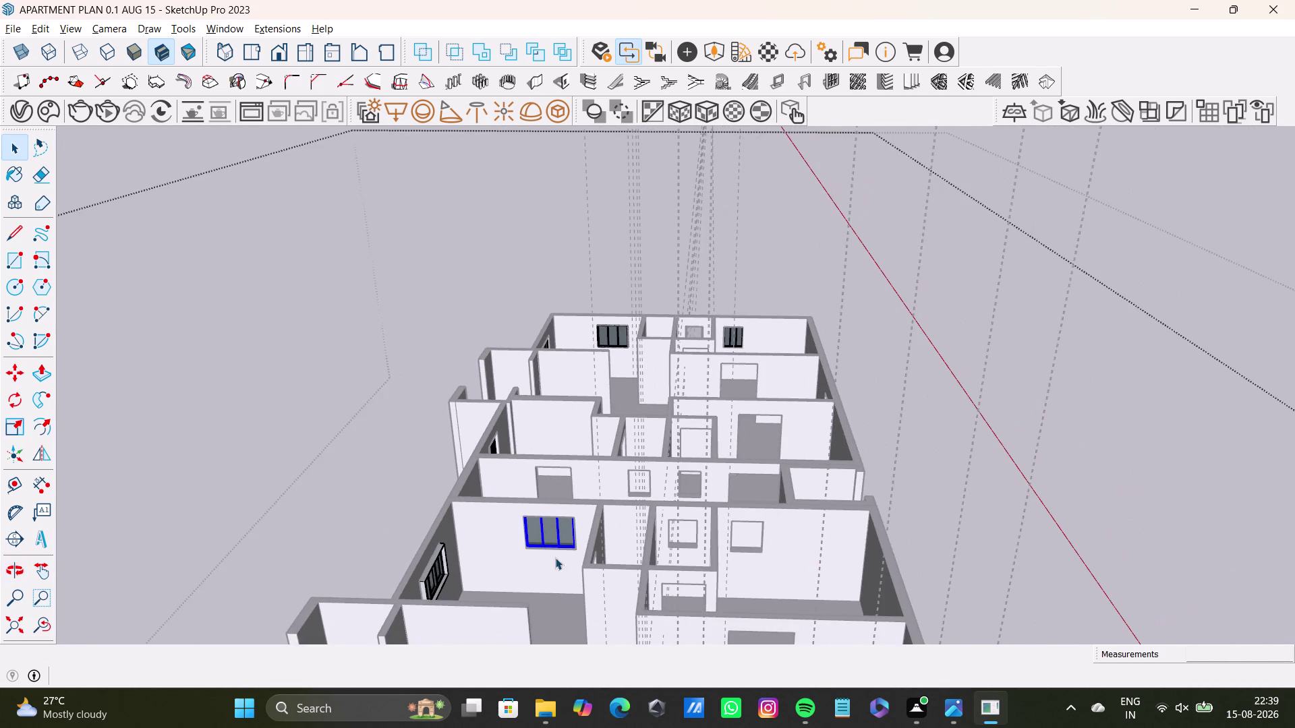
scroll(up, 3)
key(m)
click(579, 549)
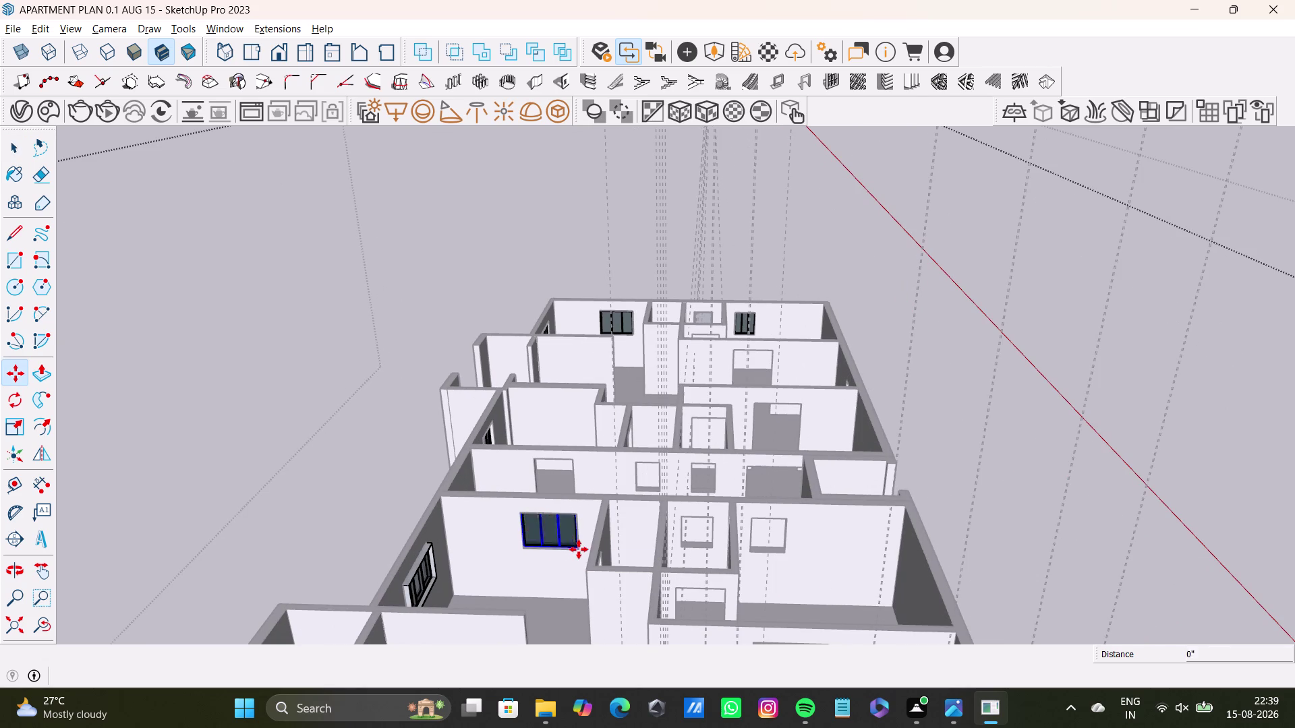
scroll(up, 3)
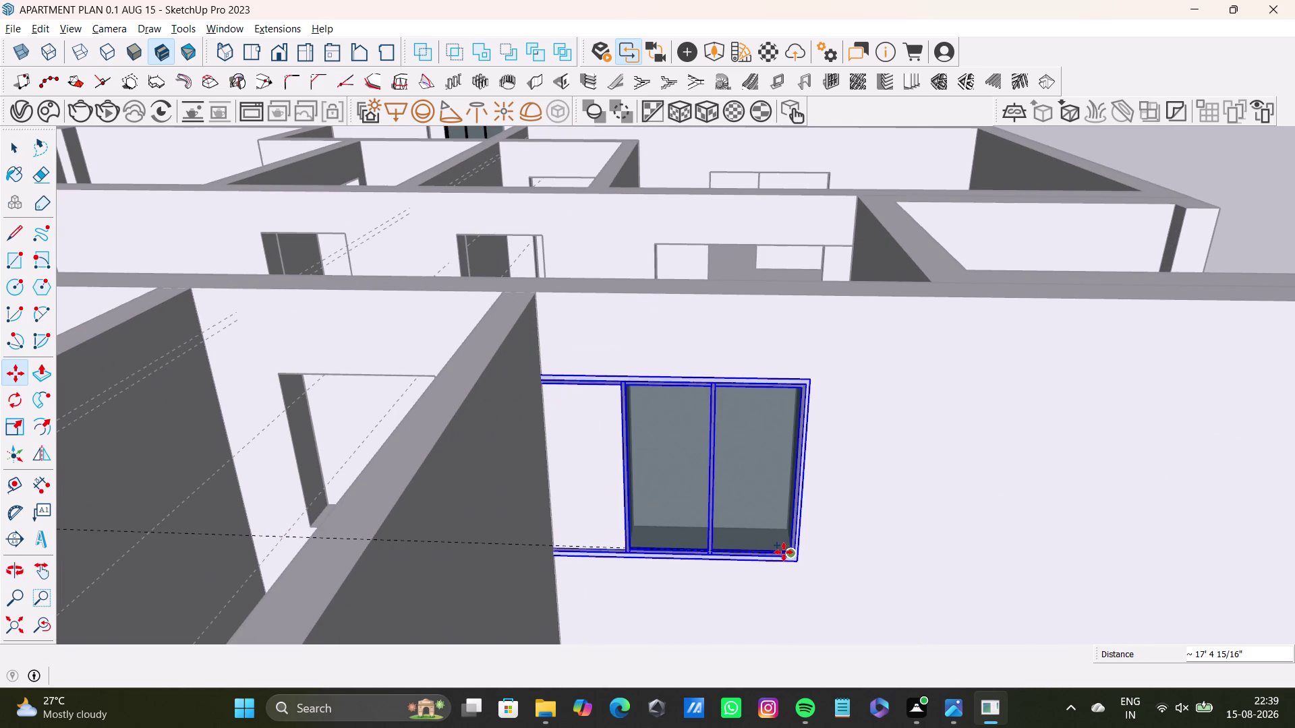
scroll(up, 3)
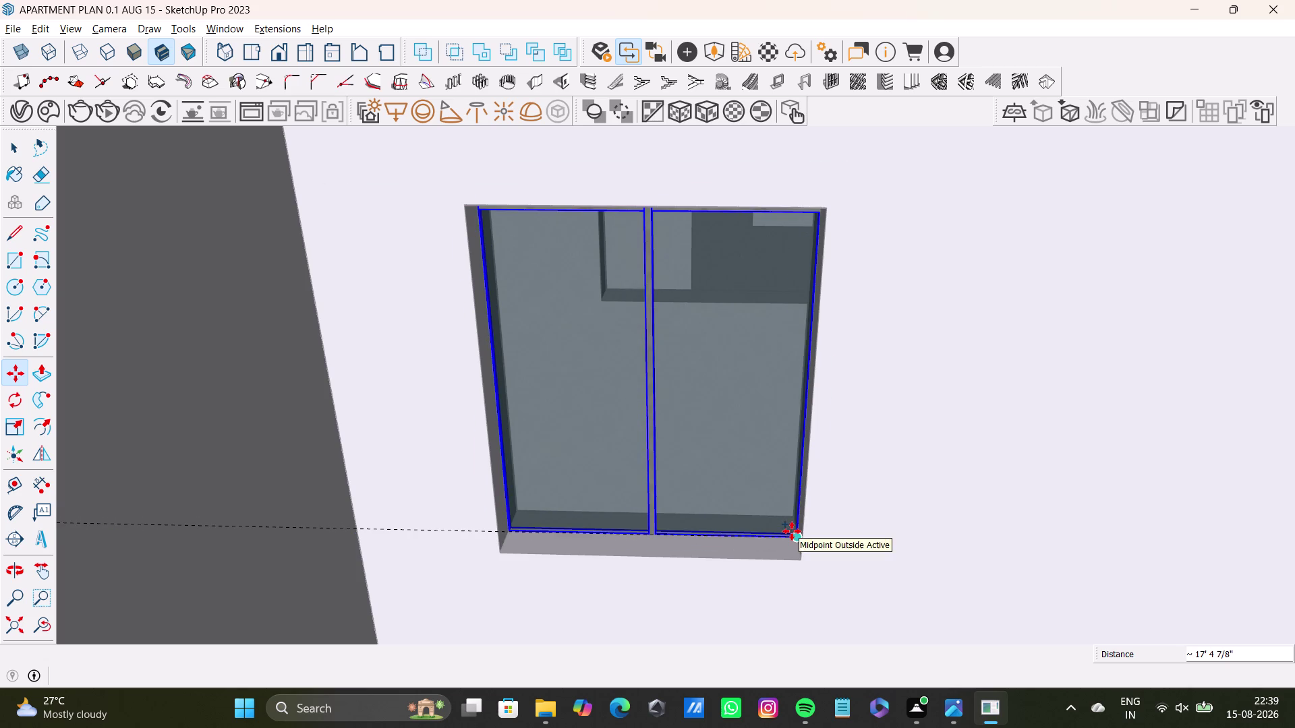
scroll(up, 3)
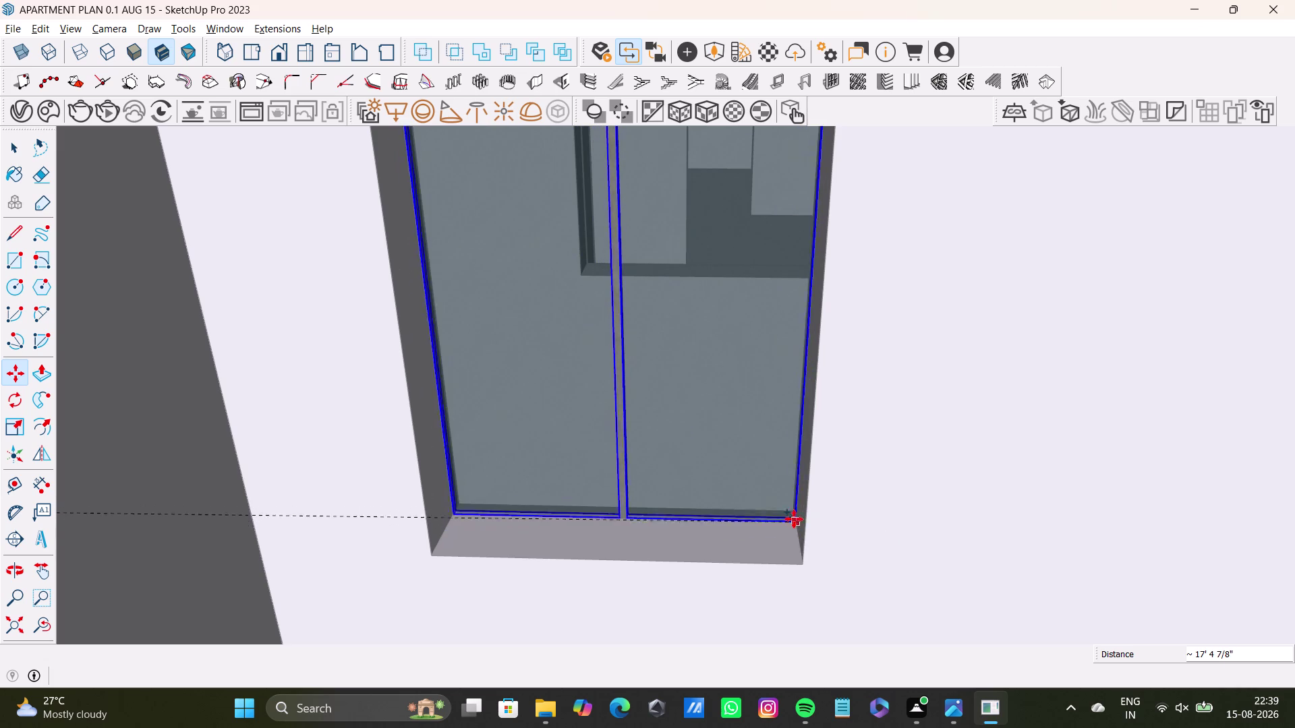
click(793, 537)
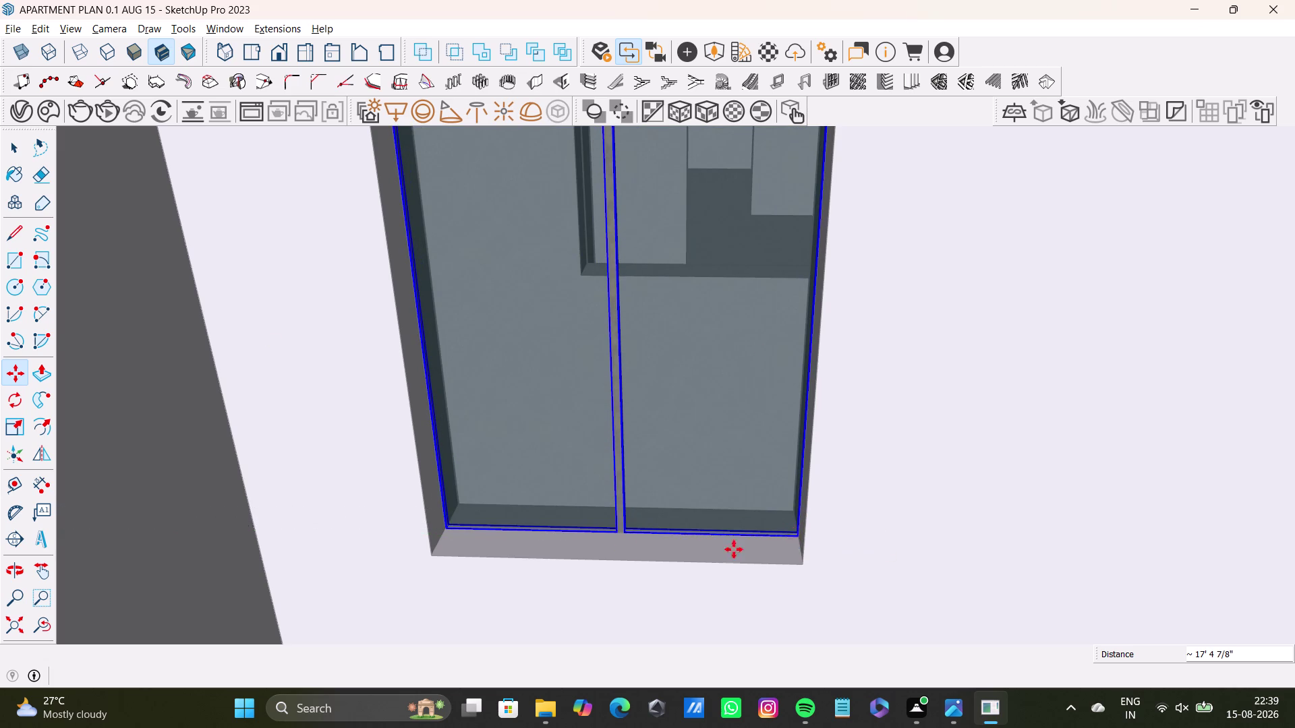
Carry the three-pane window over to another wall opening.
scroll(down, 3)
middle_drag(429, 482, 603, 555)
scroll(up, 3)
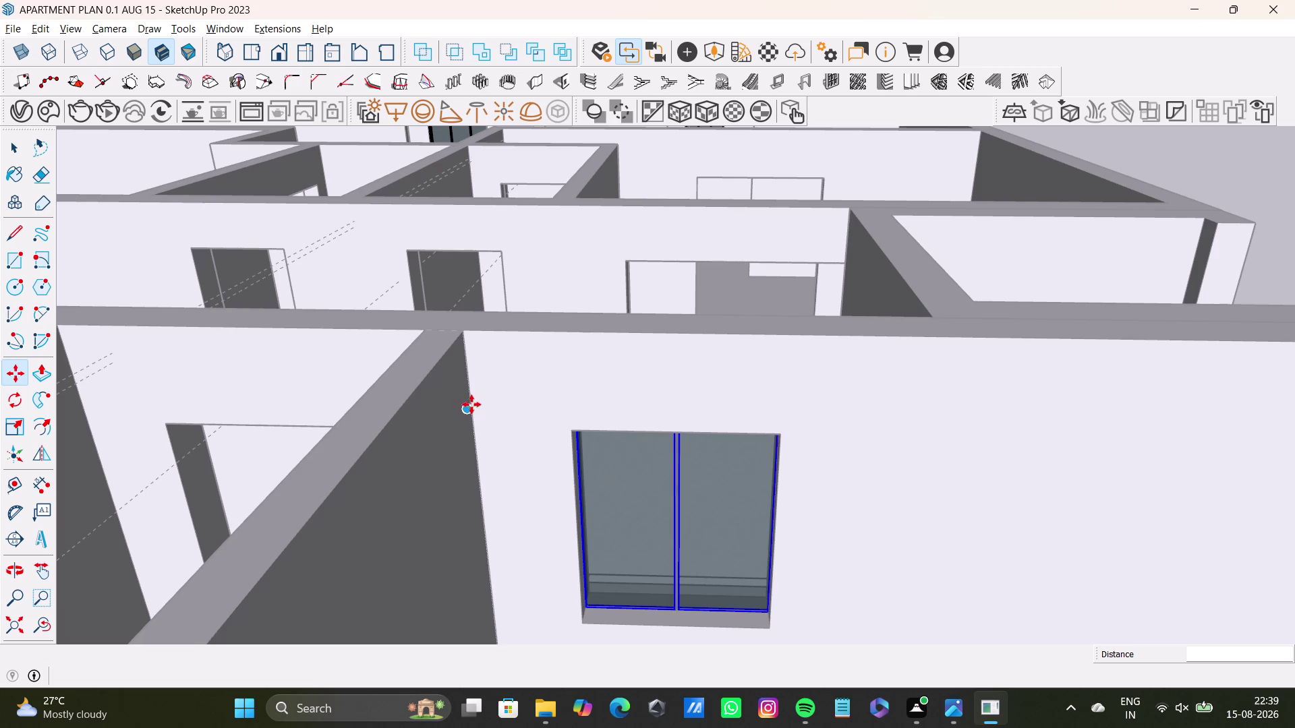
drag(470, 406, 571, 423)
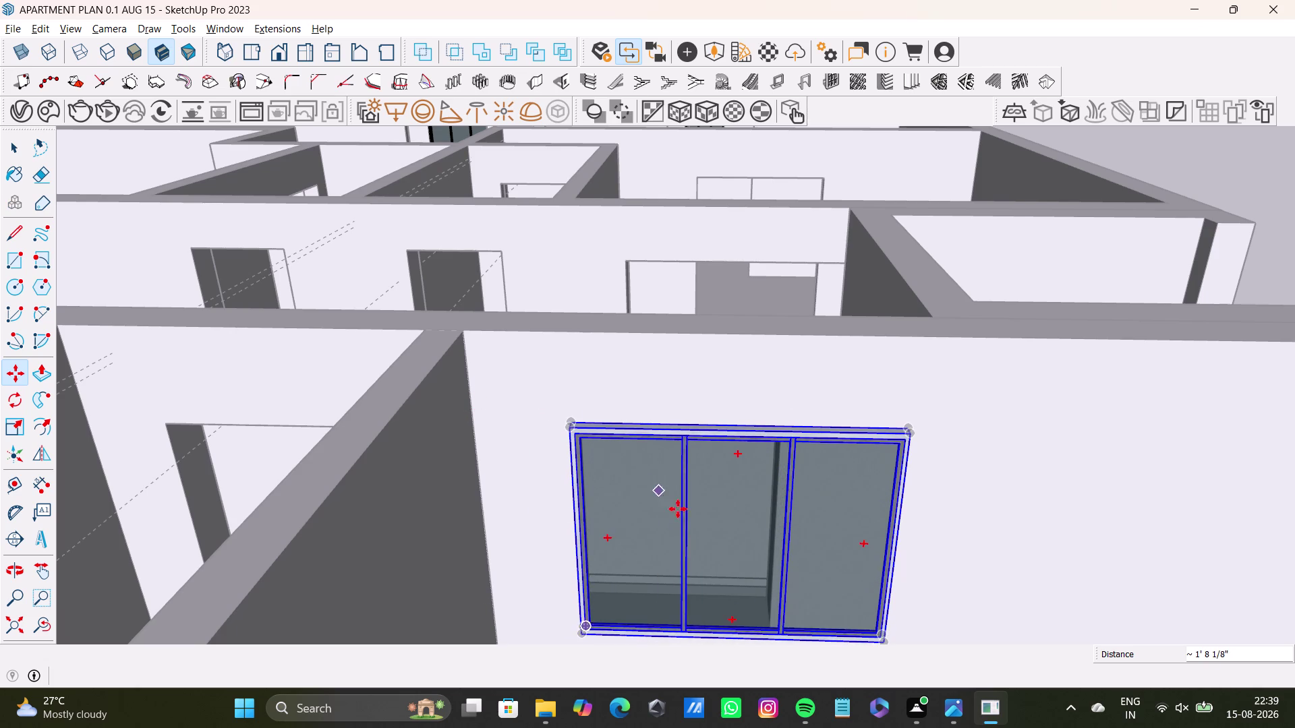
middle_drag(710, 554, 618, 436)
drag(797, 534, 683, 510)
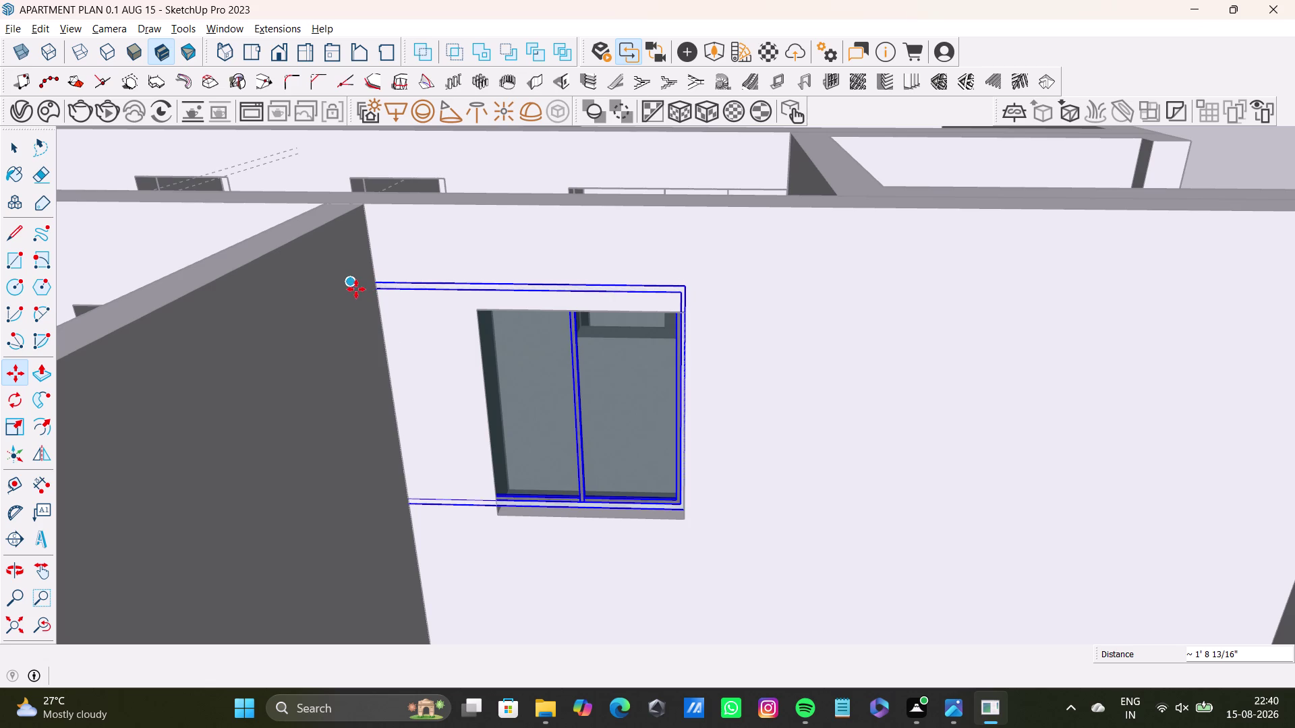
drag(356, 286, 358, 256)
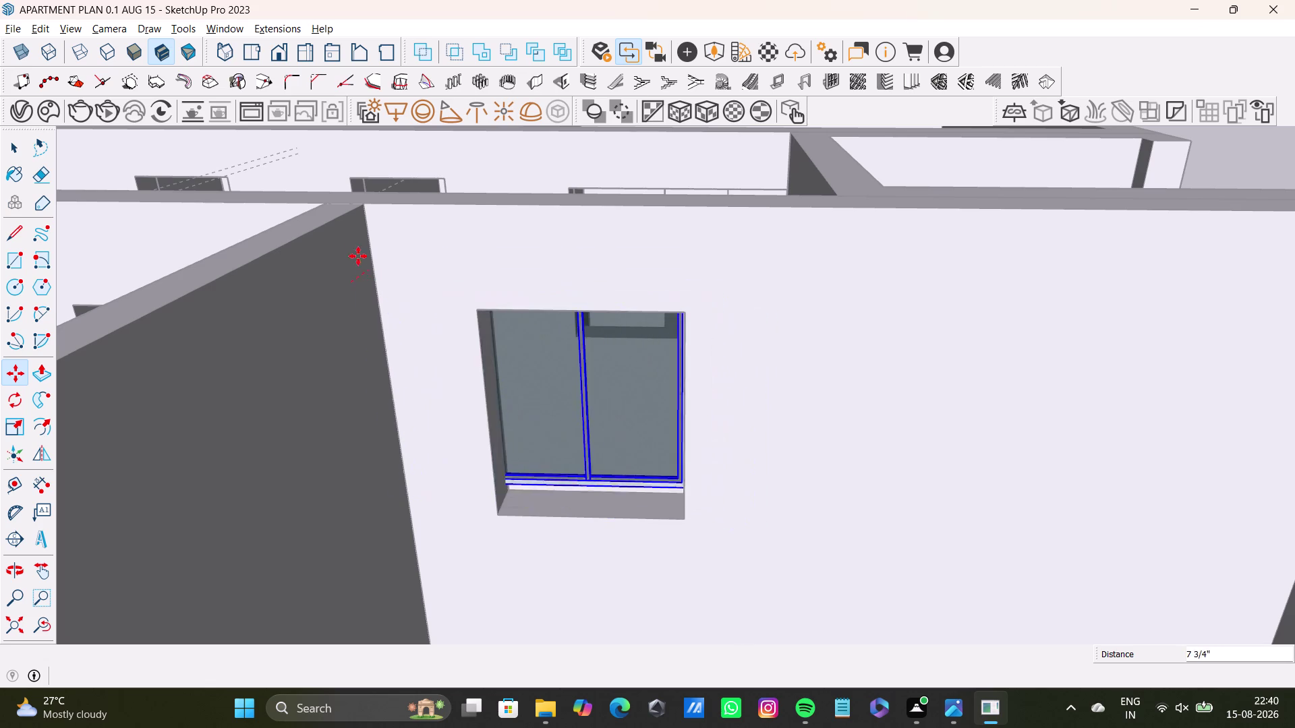
drag(359, 256, 346, 259)
Nudge the three-pane window into the opening, aligning its bottom with the sill.
middle_drag(664, 454, 660, 439)
scroll(up, 3)
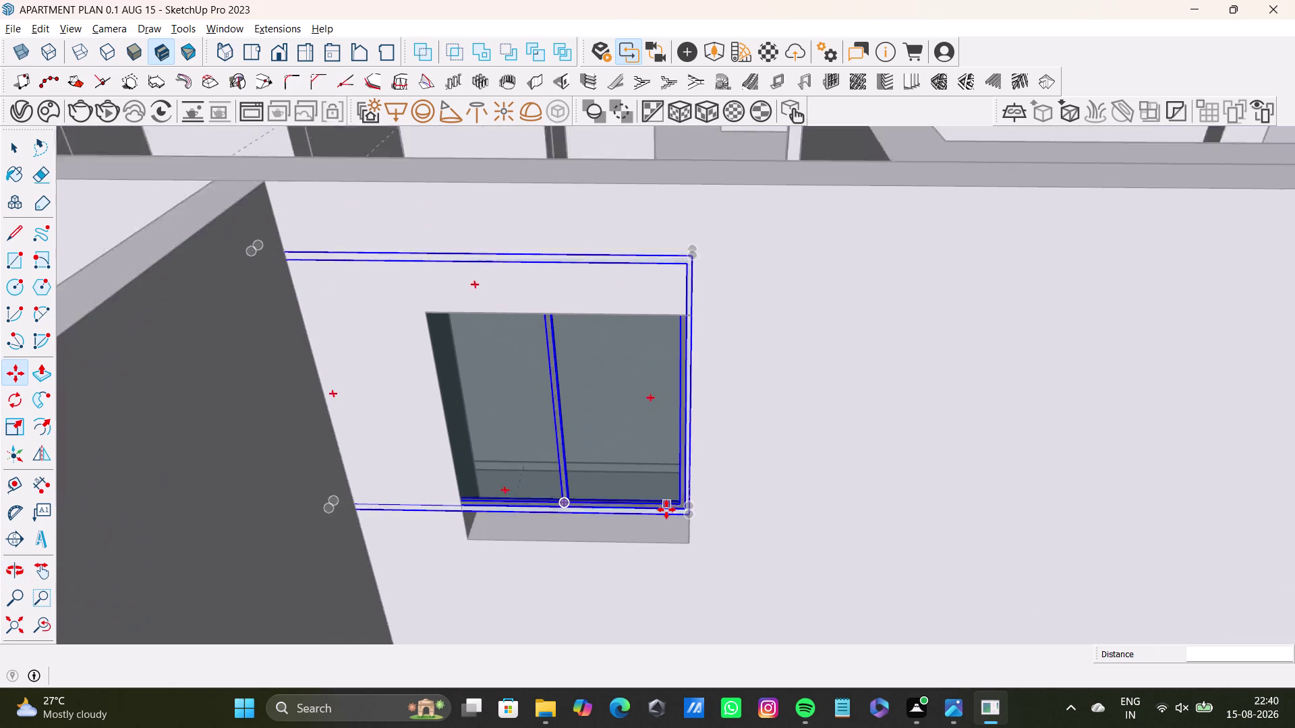
scroll(up, 3)
middle_drag(691, 436, 698, 414)
middle_drag(688, 441, 726, 394)
drag(687, 522, 688, 533)
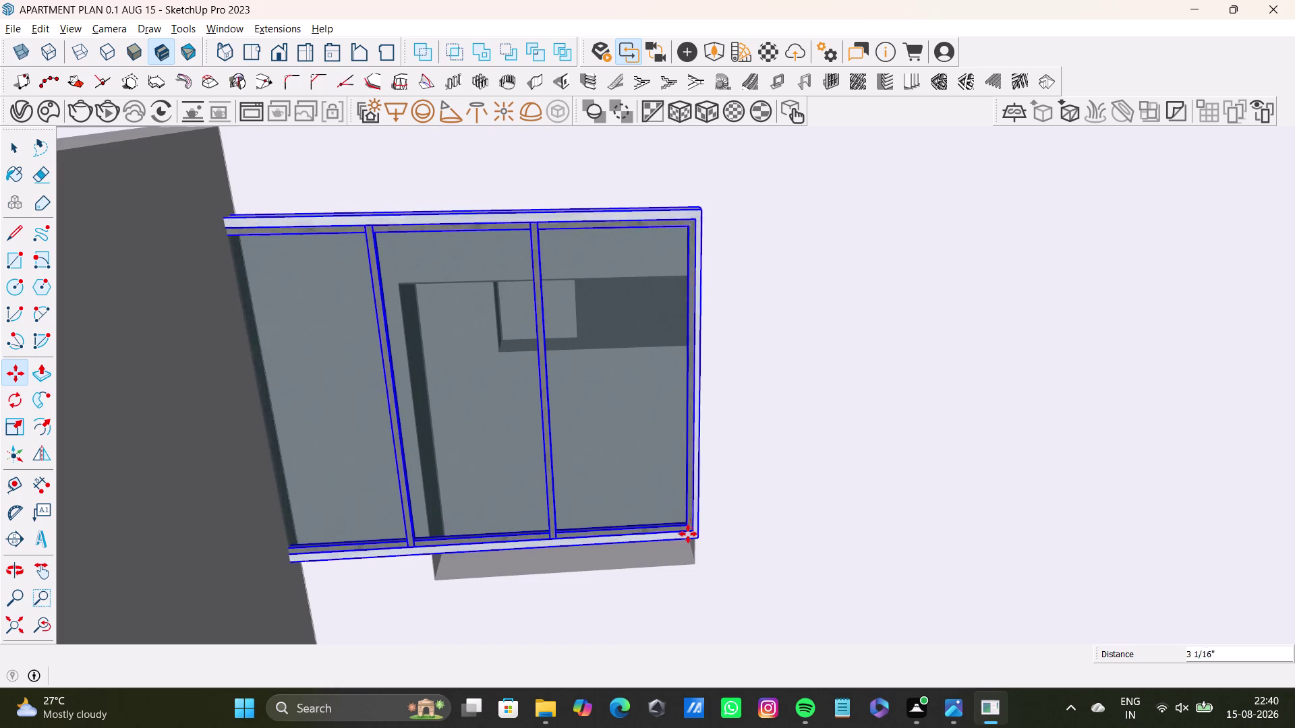
drag(687, 533, 680, 540)
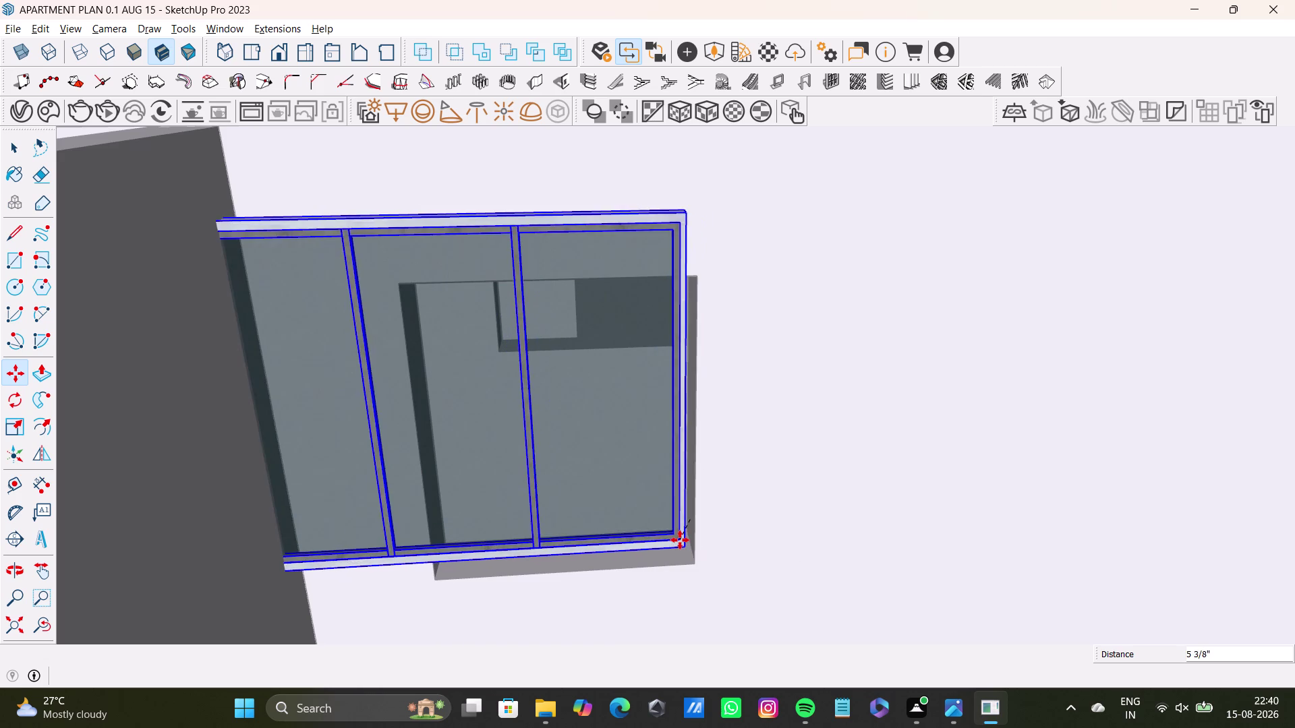
drag(680, 540, 683, 542)
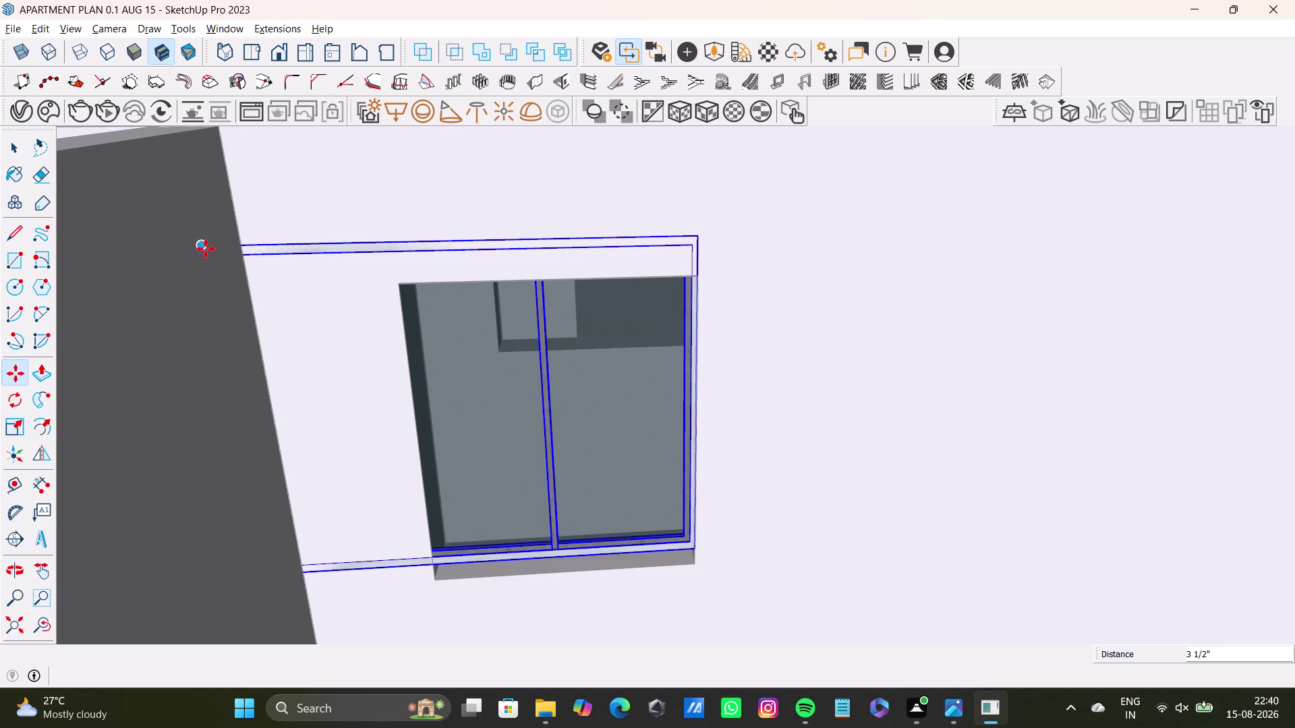
drag(203, 248, 218, 250)
drag(559, 539, 559, 549)
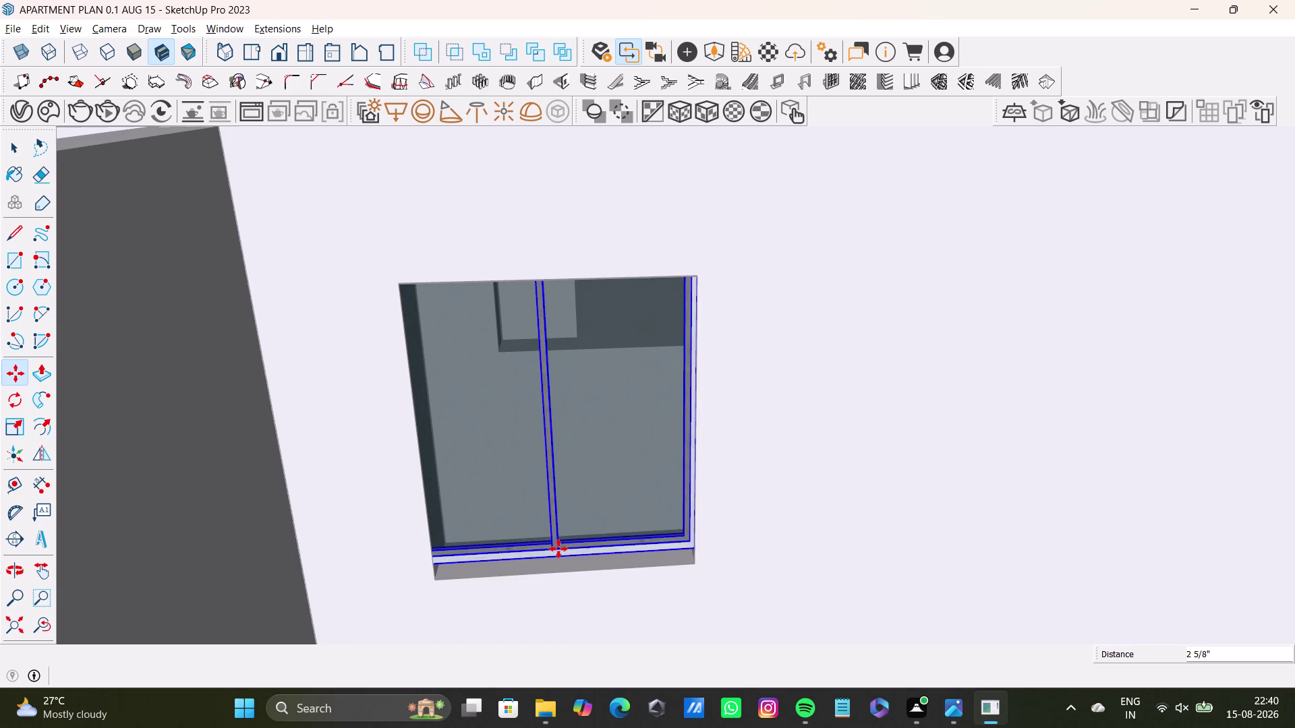
Scale the overhanging window's width and height from a grip.
key(s)
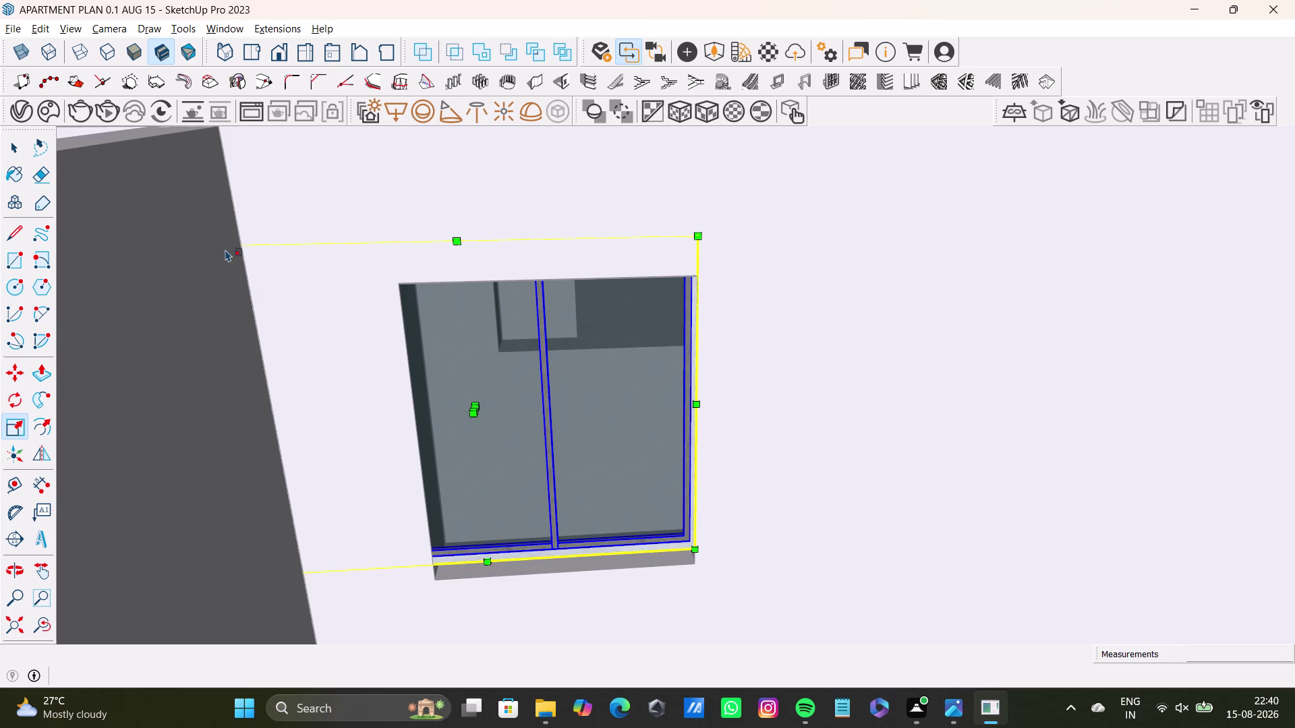
middle_drag(252, 290, 242, 438)
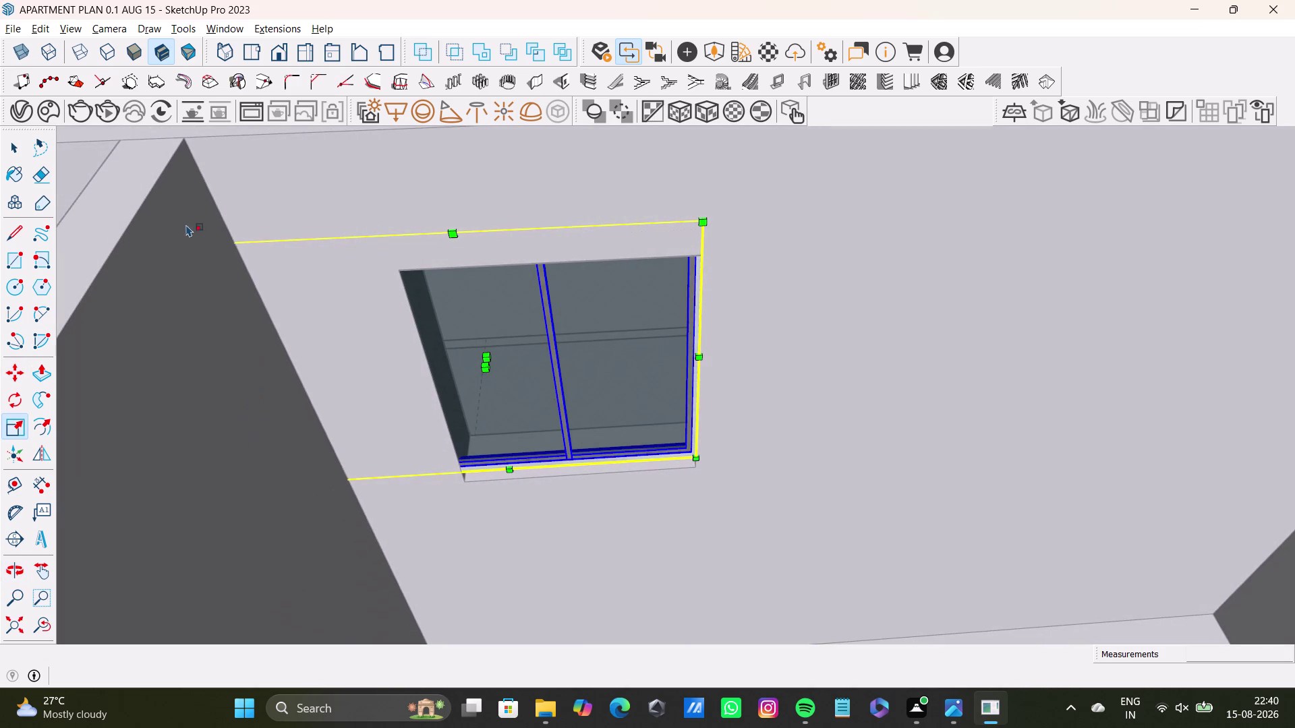
drag(454, 230, 462, 254)
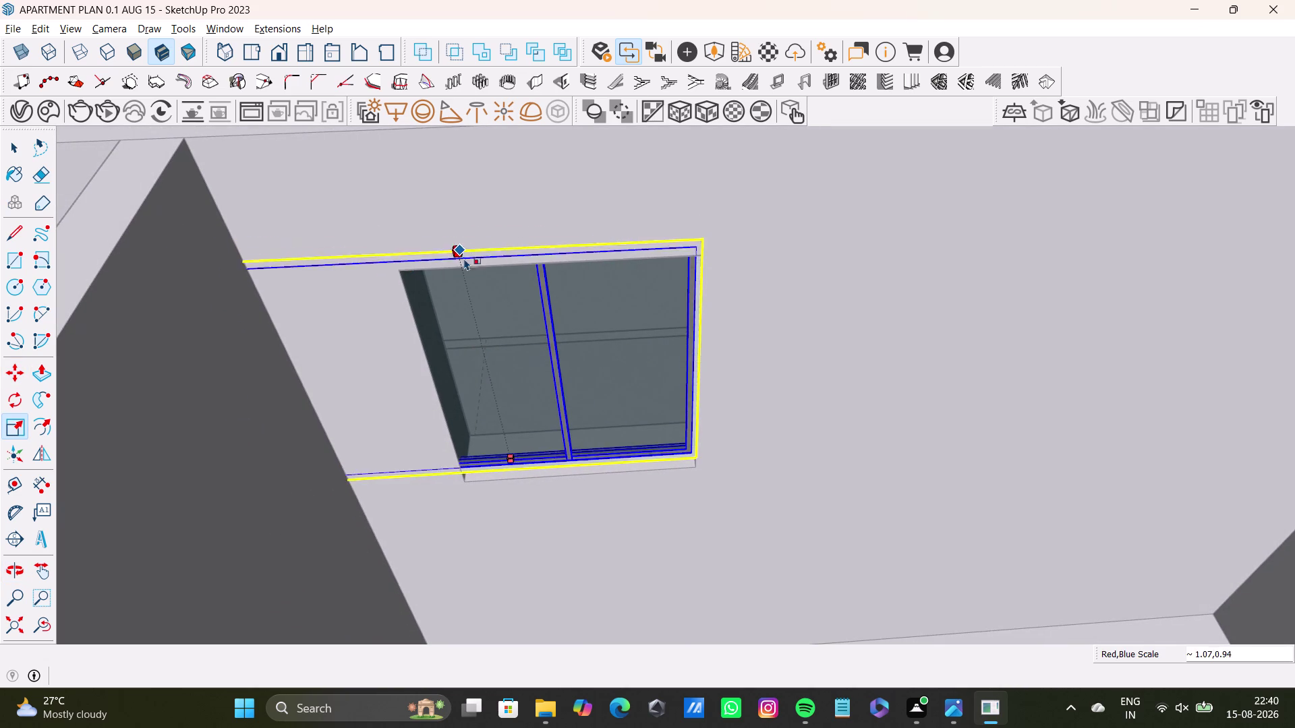
drag(462, 253, 484, 264)
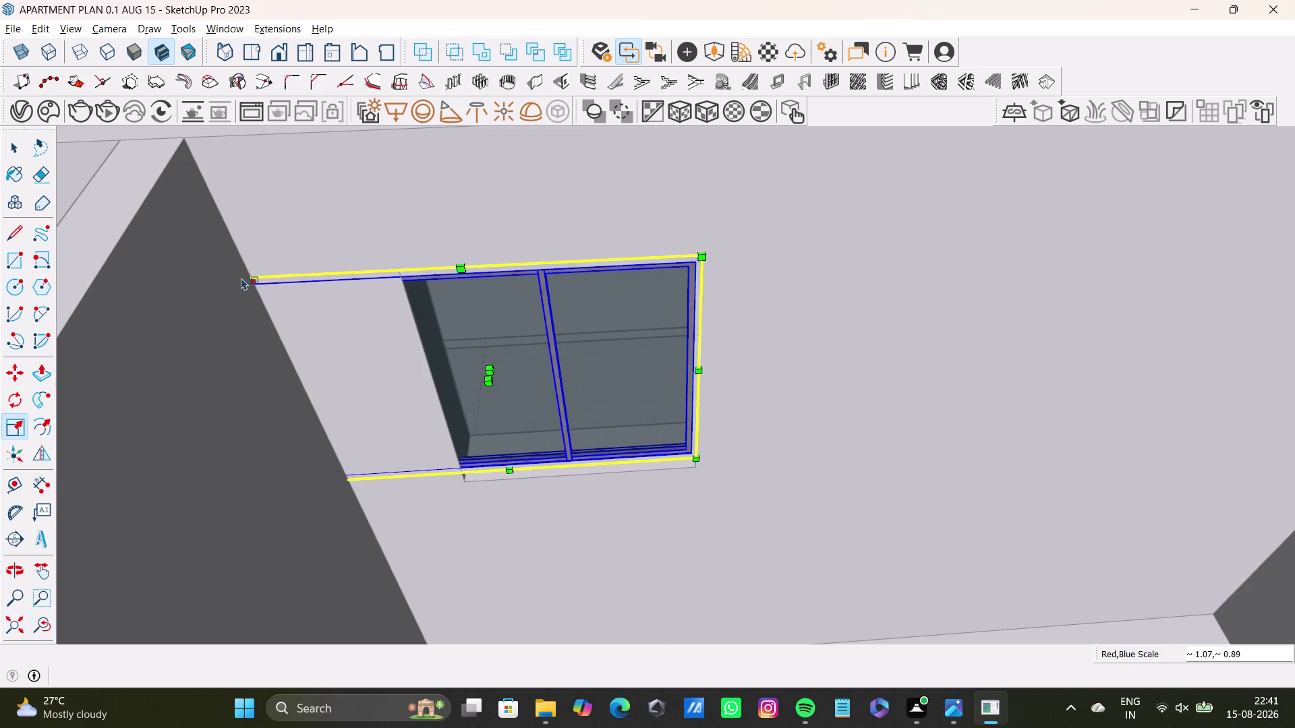
Check the fit from several angles, then resize the window from its left edge.
middle_drag(271, 313, 365, 414)
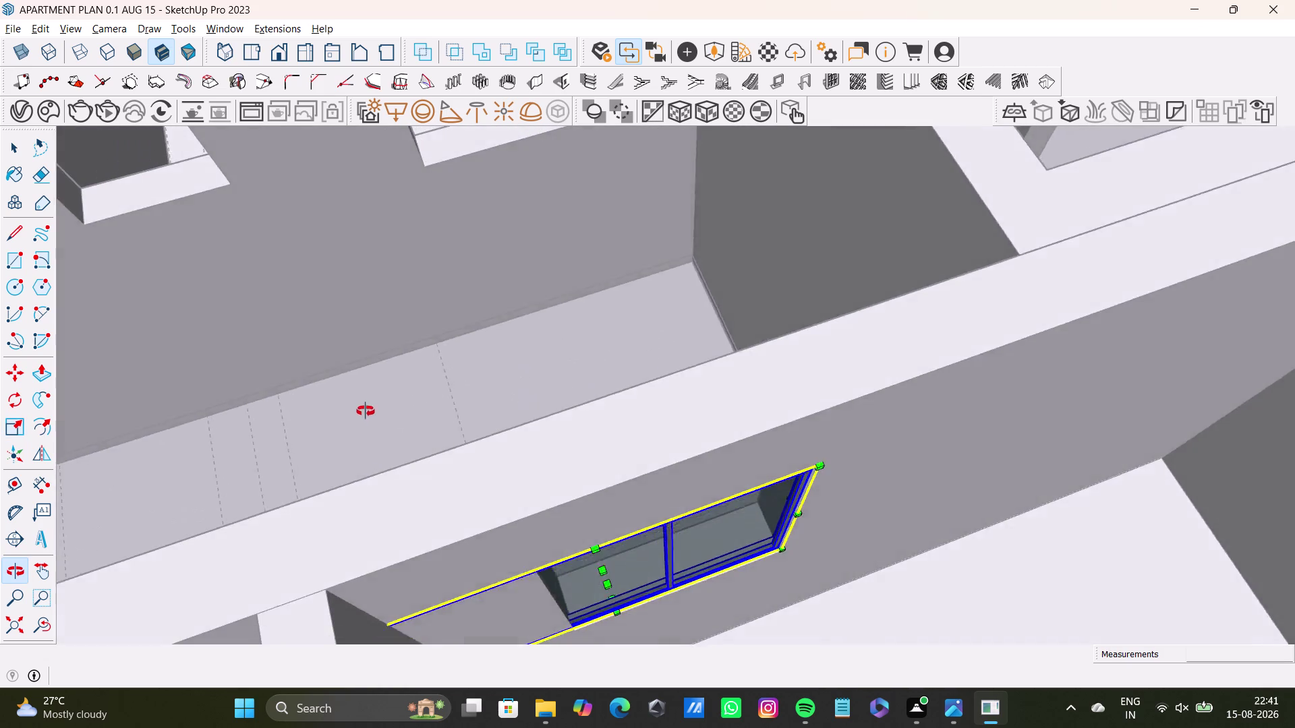
middle_drag(365, 414, 379, 347)
middle_drag(484, 493, 372, 445)
middle_drag(390, 460, 589, 428)
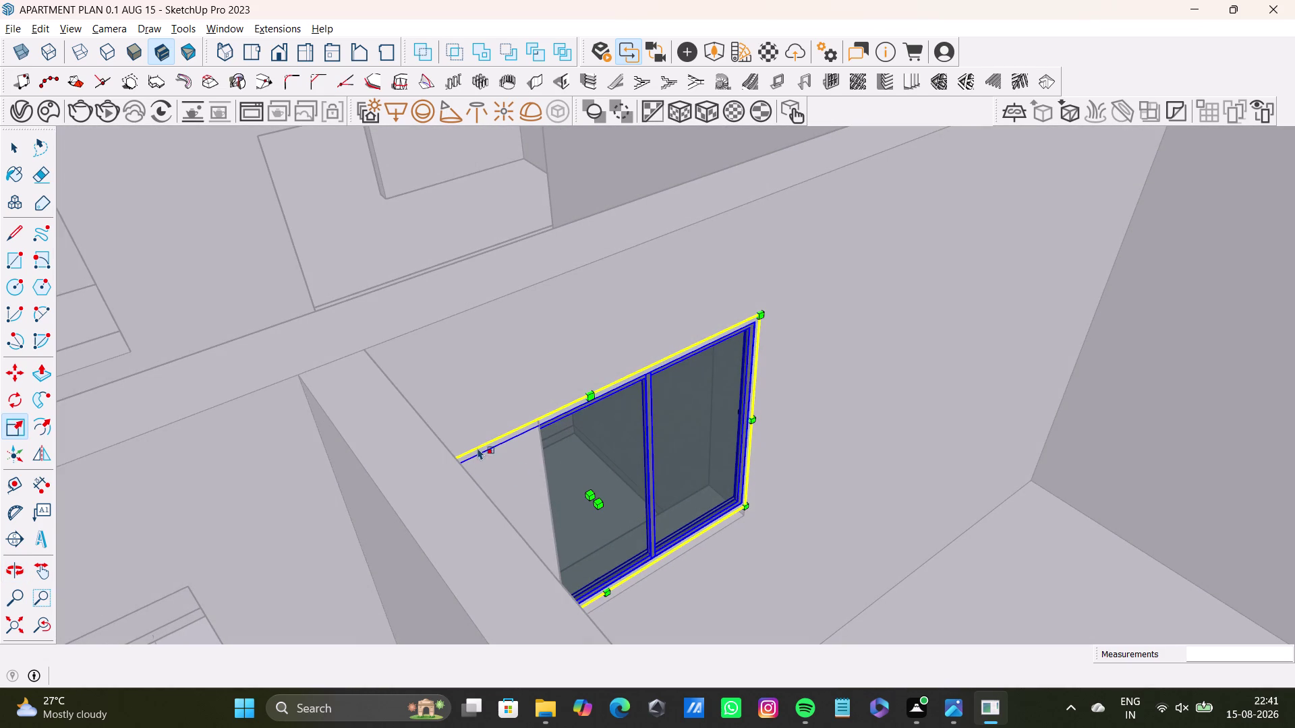
middle_drag(565, 483, 270, 438)
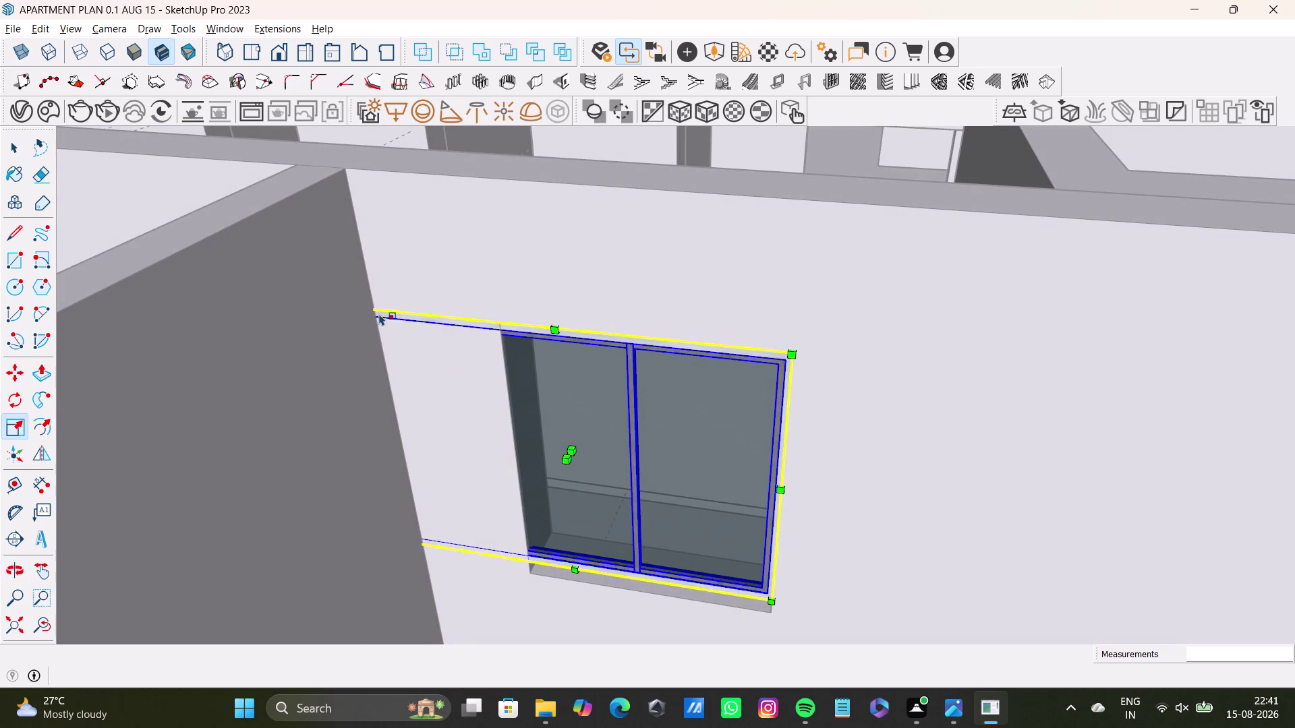
scroll(up, 3)
middle_drag(386, 337, 436, 376)
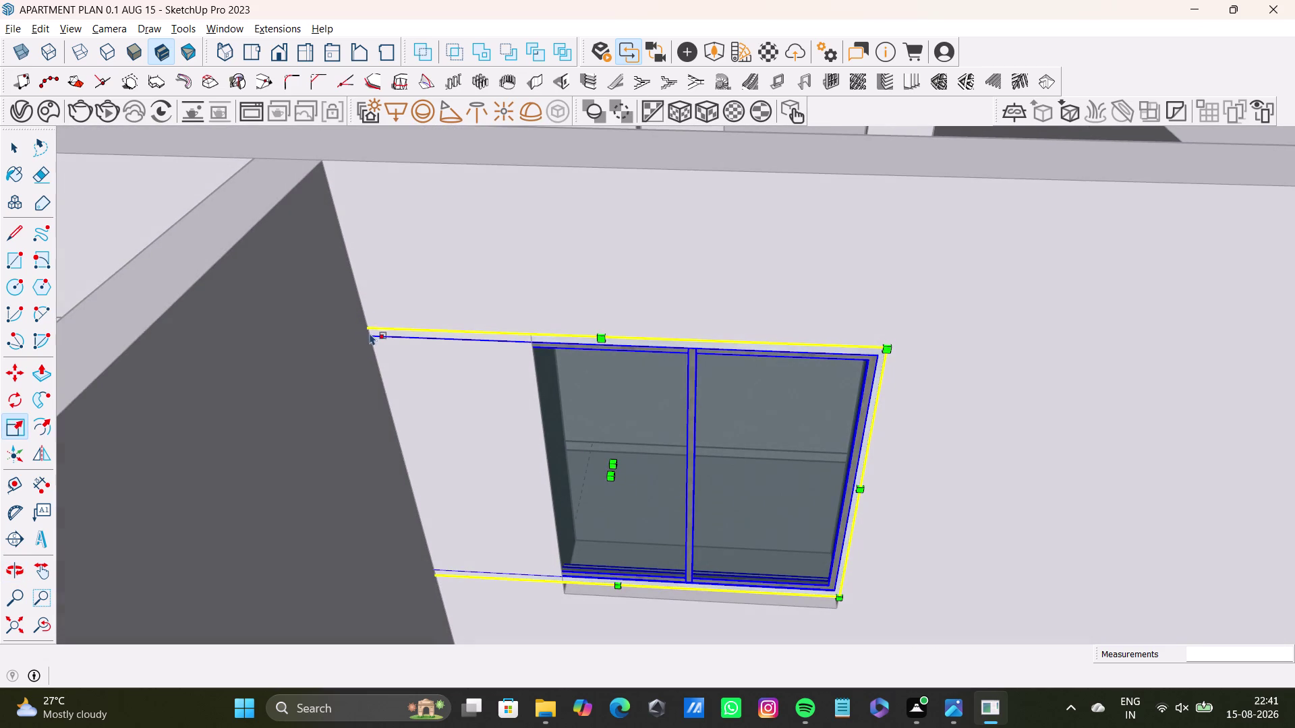
scroll(up, 3)
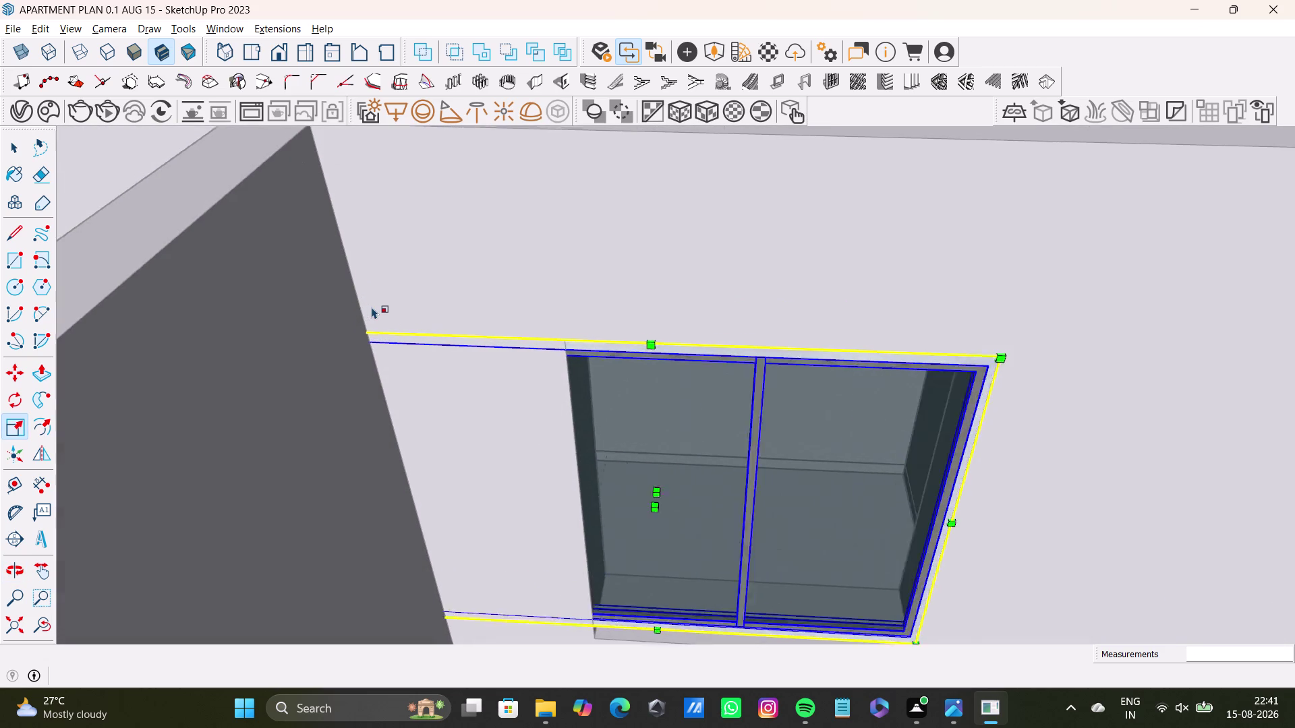
scroll(up, 3)
middle_drag(372, 307, 438, 340)
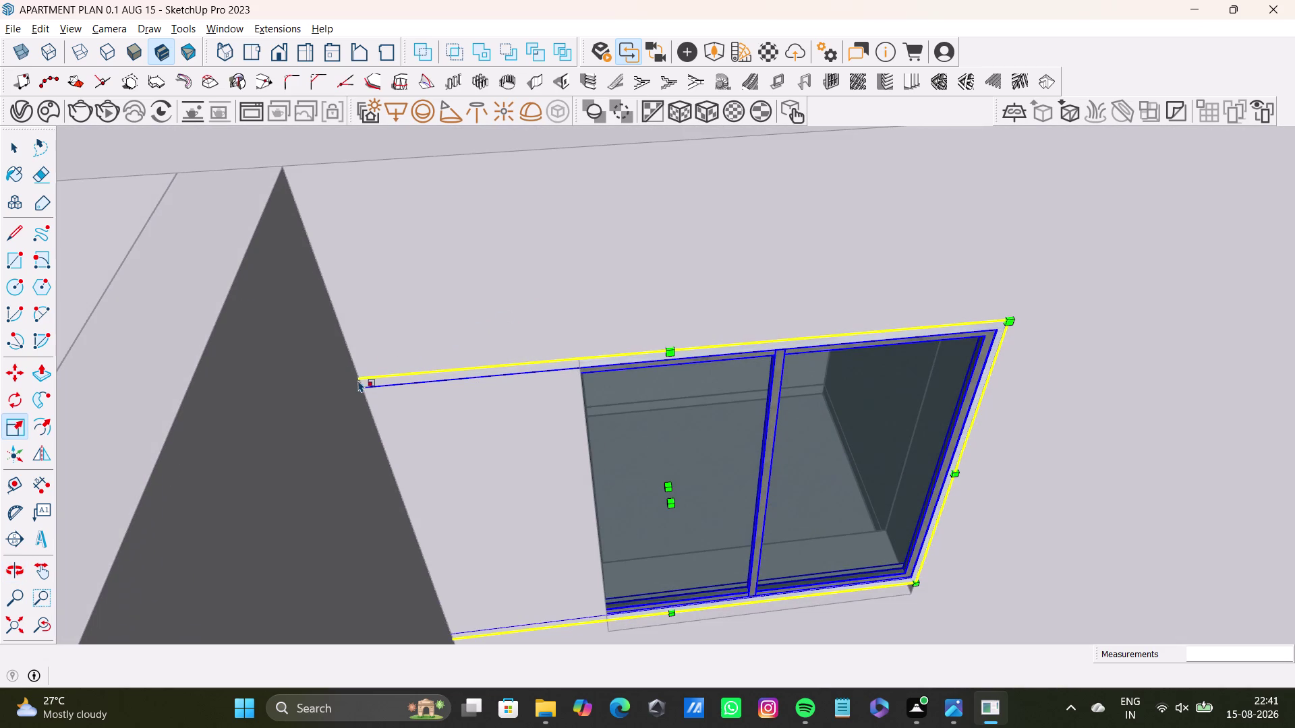
drag(357, 377, 412, 390)
drag(383, 378, 492, 397)
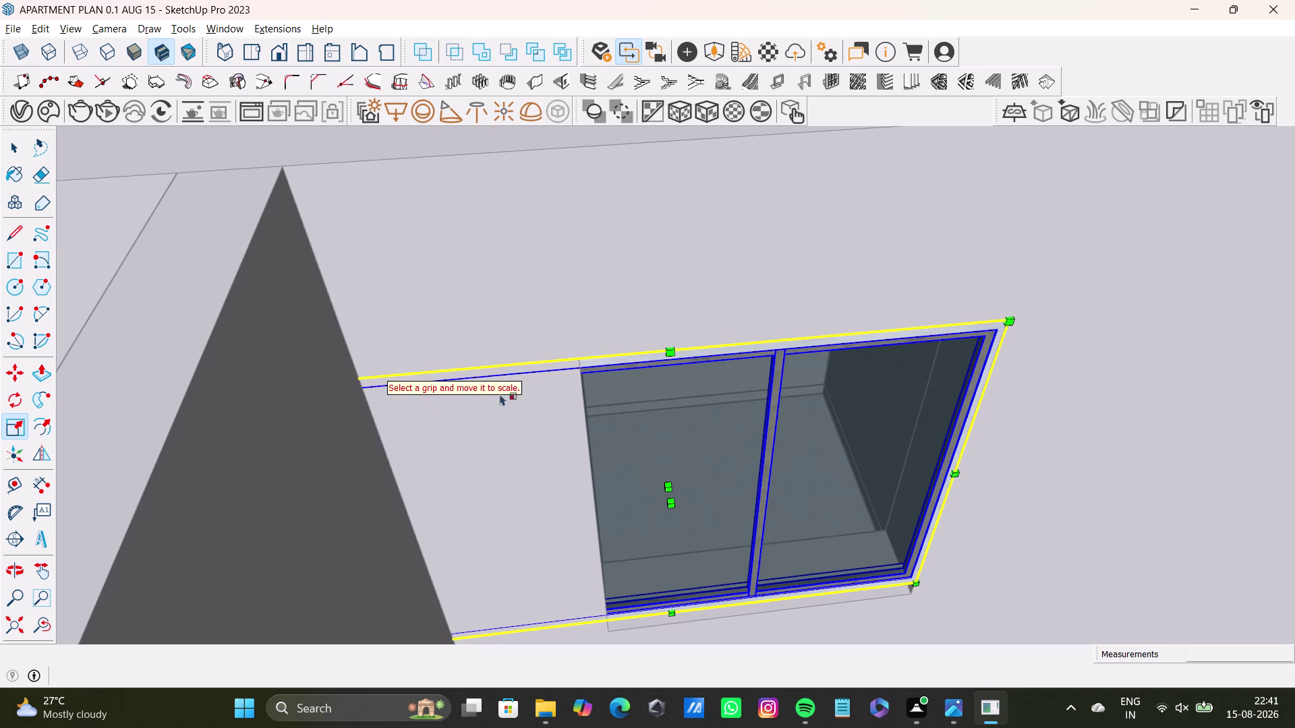
drag(491, 397, 520, 387)
Stretch the window from a corner, leaving it a narrow, deep box.
drag(673, 348, 807, 490)
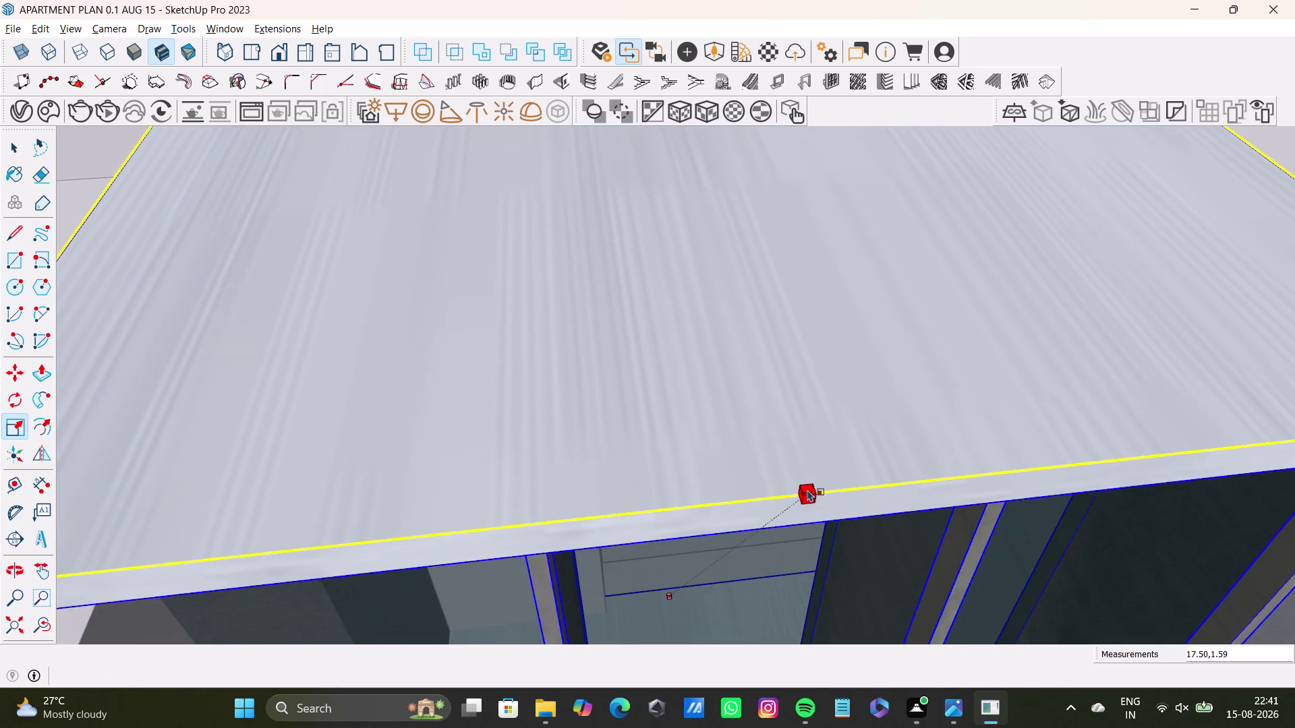
drag(807, 489, 805, 489)
scroll(down, 3)
drag(416, 247, 842, 441)
scroll(down, 3)
middle_drag(822, 516, 689, 366)
scroll(up, 3)
middle_drag(718, 416, 662, 358)
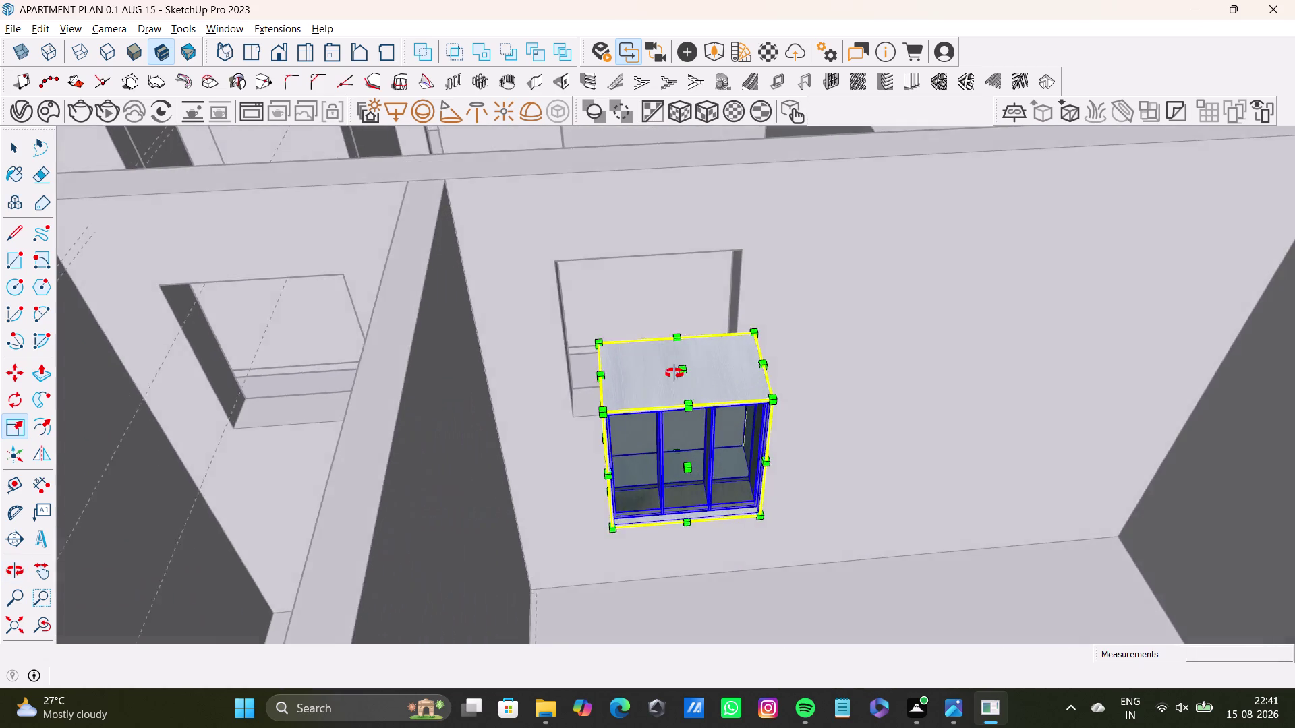
Shrink the three-pane window's width toward the size of its opening.
middle_drag(663, 358, 558, 298)
drag(493, 259, 523, 248)
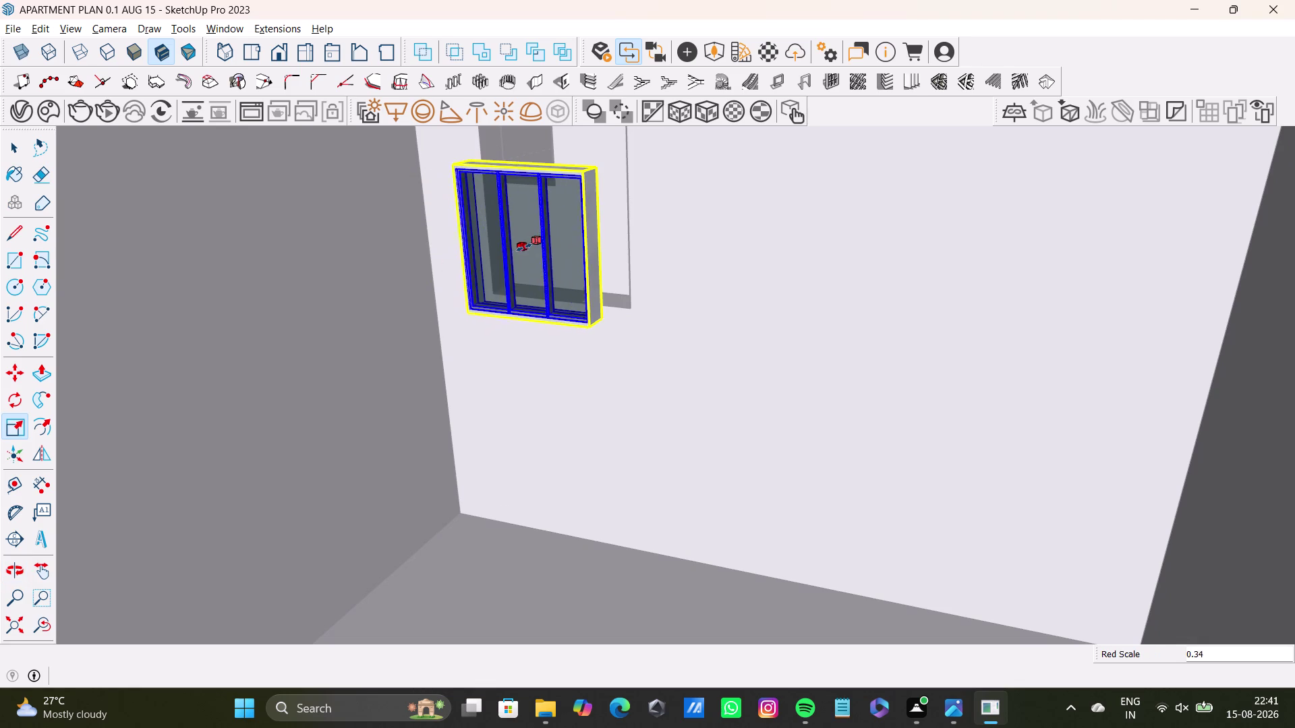
drag(523, 248, 525, 247)
middle_drag(475, 278, 599, 278)
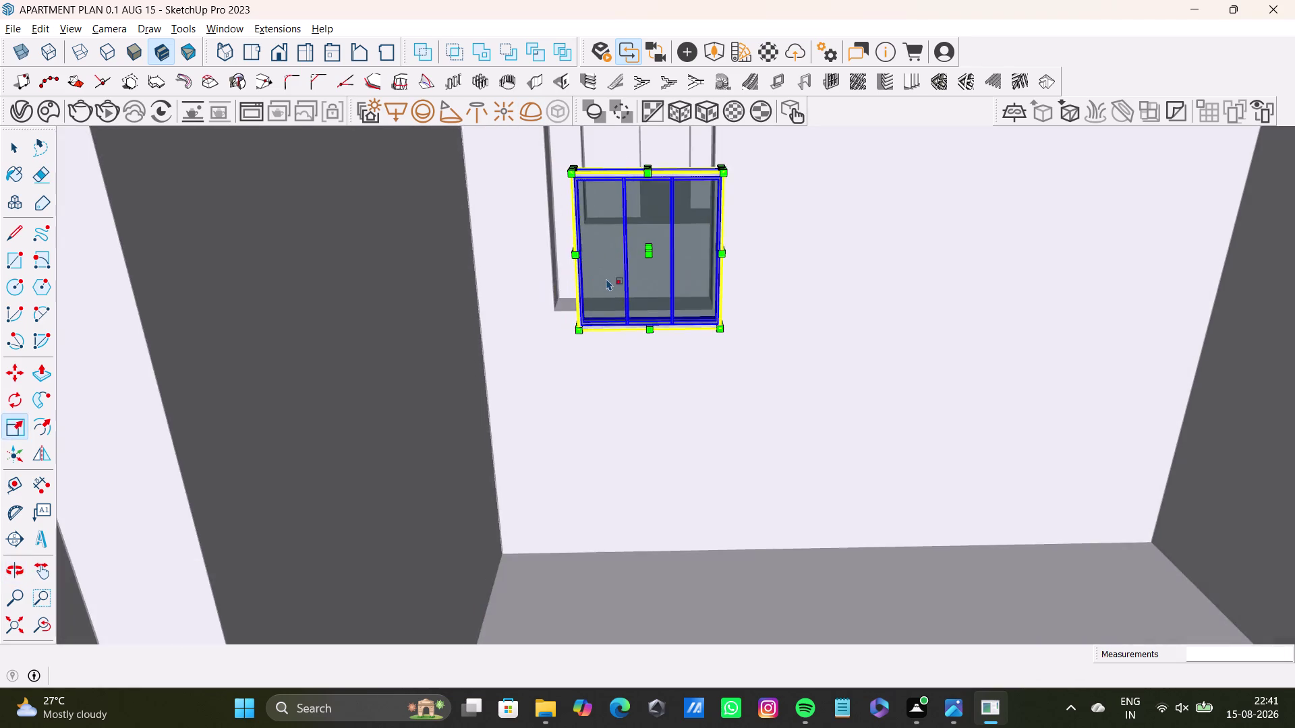
middle_drag(603, 275, 550, 319)
scroll(up, 3)
Move the three-pane window down into the wall opening.
key(m)
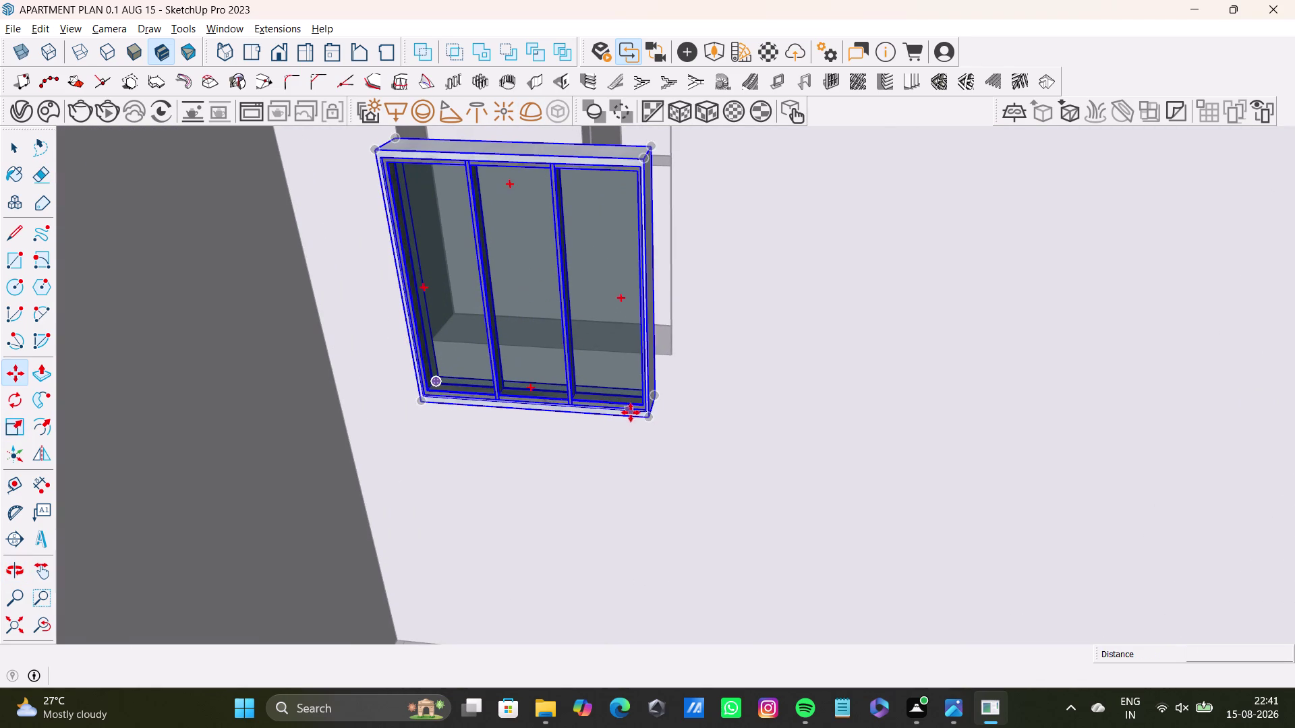
click(650, 422)
click(664, 344)
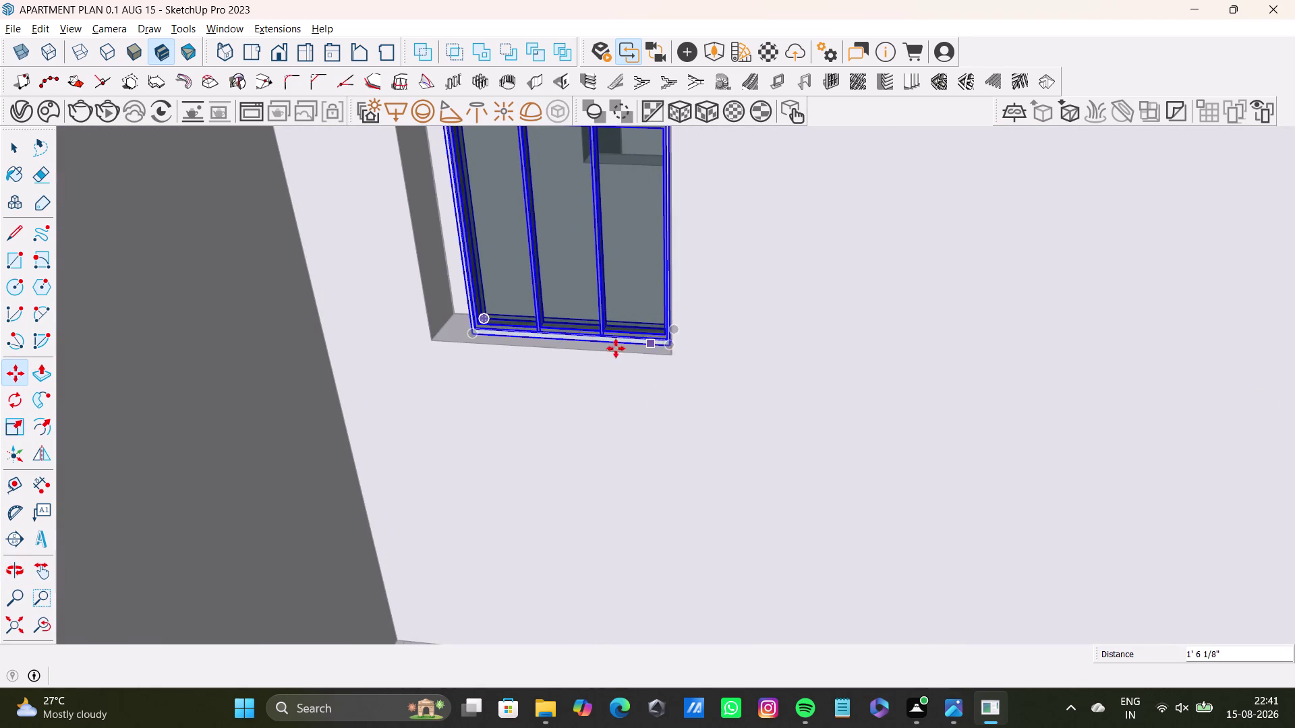
scroll(down, 3)
middle_drag(530, 336, 666, 351)
scroll(up, 3)
middle_drag(635, 325, 776, 369)
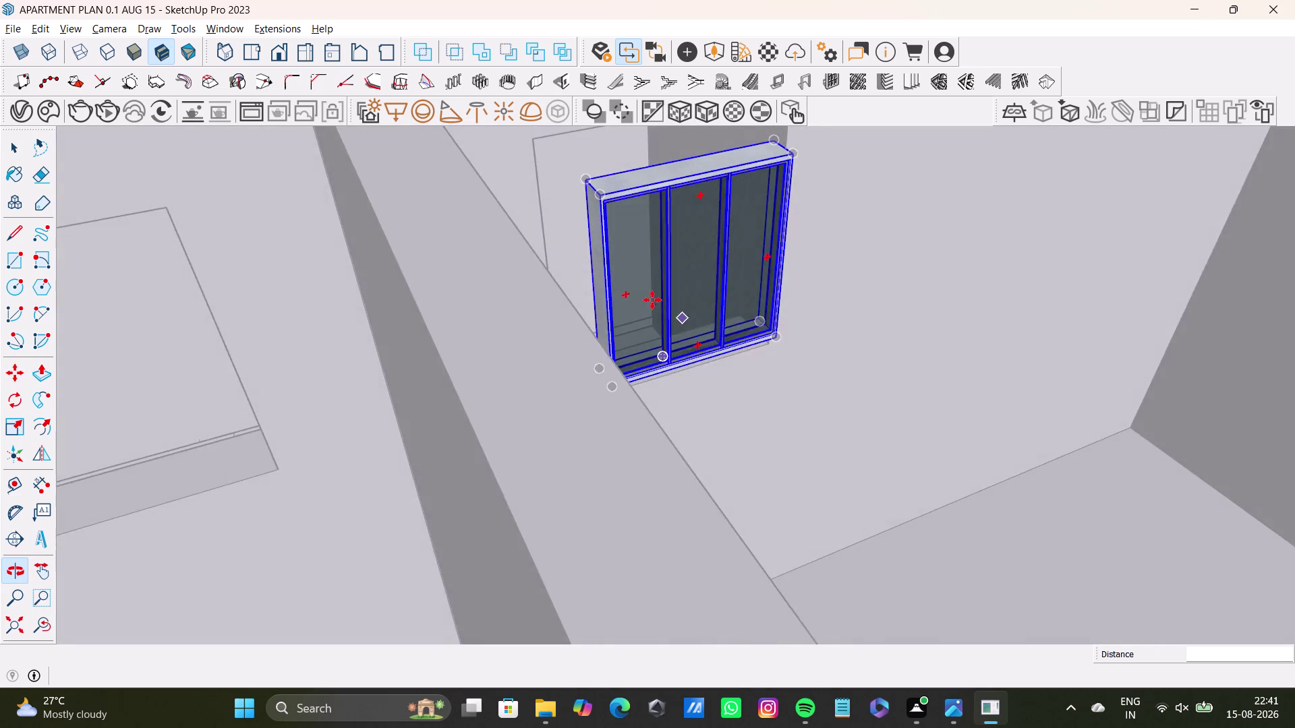
scroll(up, 3)
Rescale the window's width and depth to match the opening.
key(s)
drag(598, 298, 536, 301)
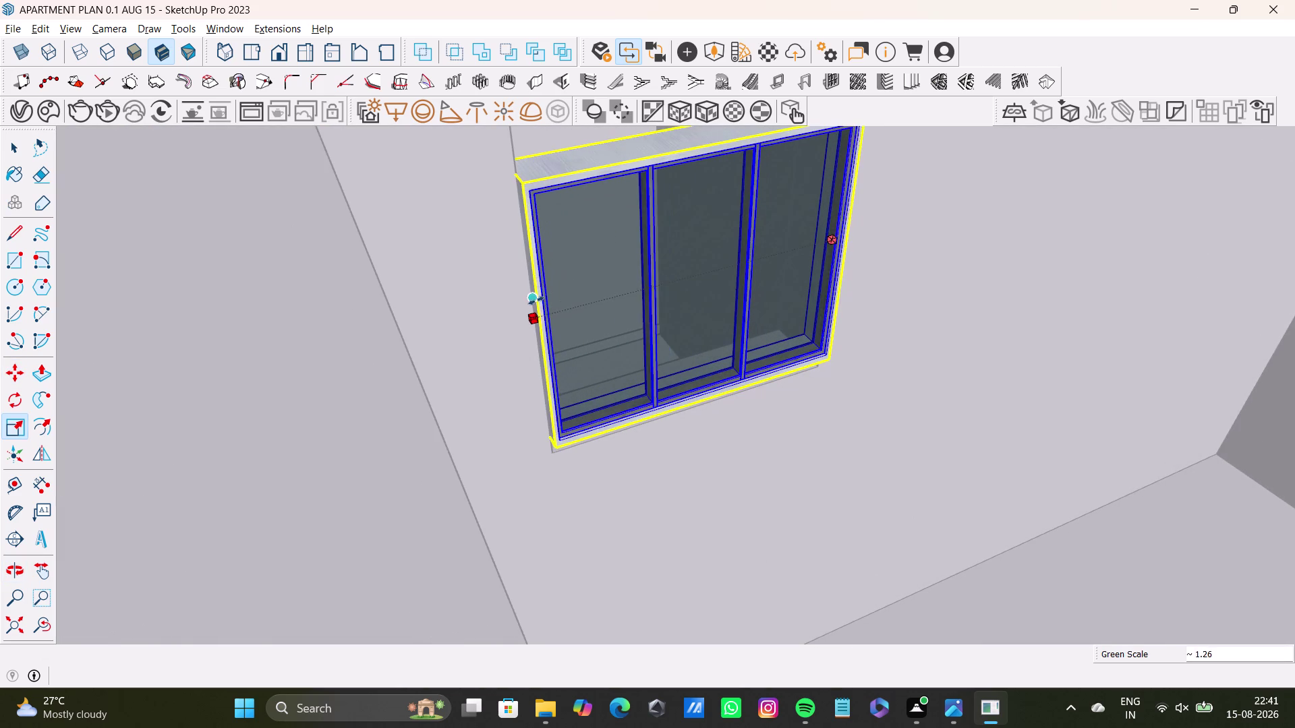
drag(536, 301, 538, 295)
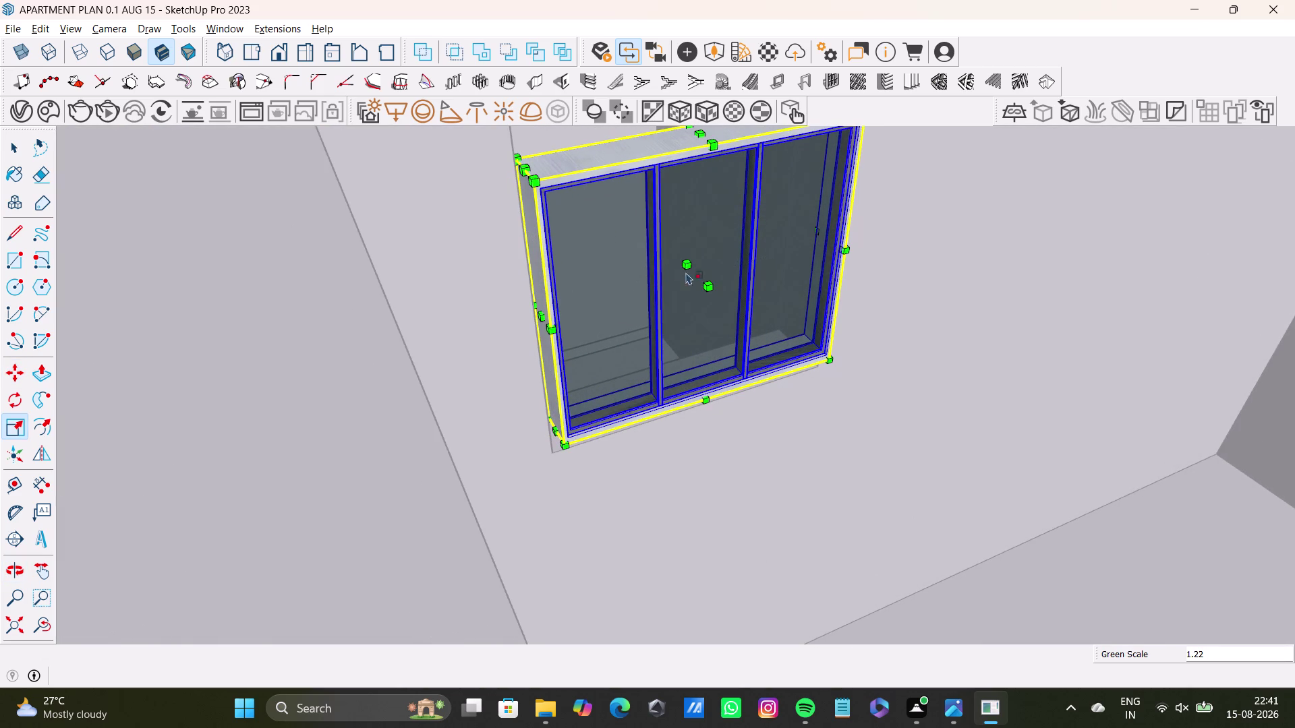
drag(708, 286, 694, 276)
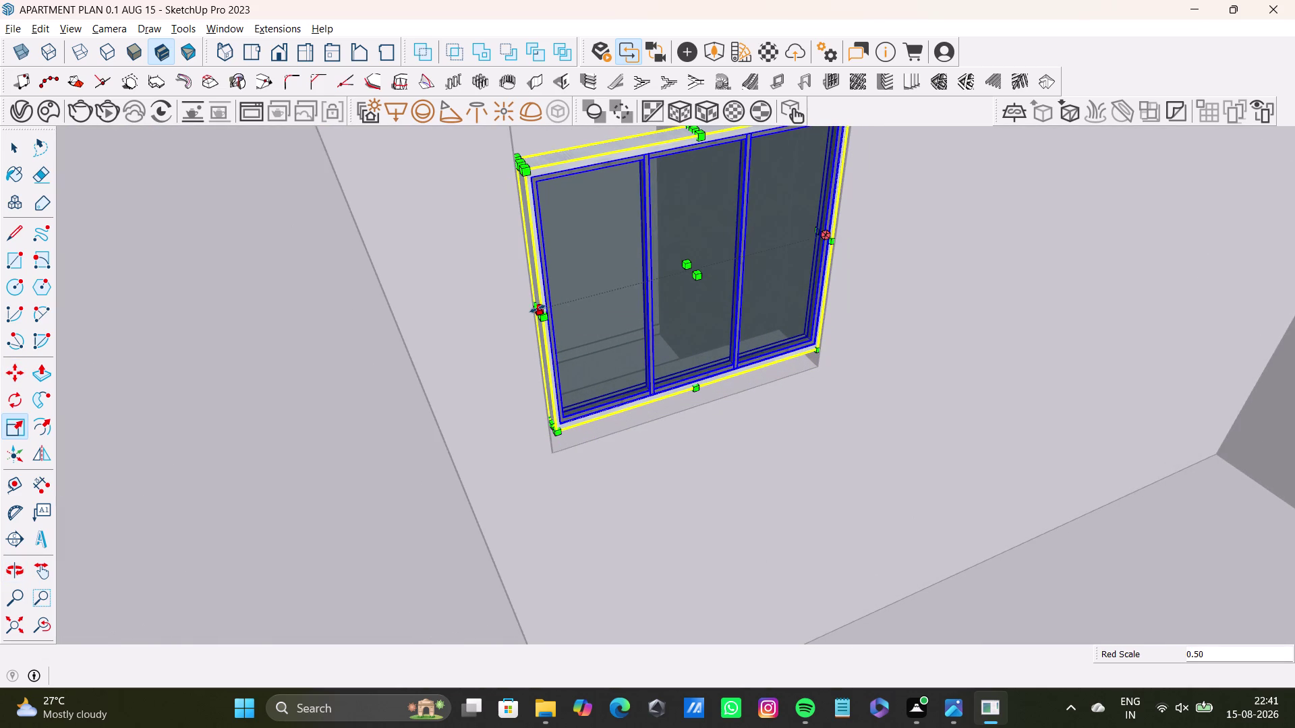
drag(537, 308, 526, 310)
scroll(down, 3)
Stretch the window's height so it fills the opening from top to bottom.
middle_drag(621, 300, 545, 410)
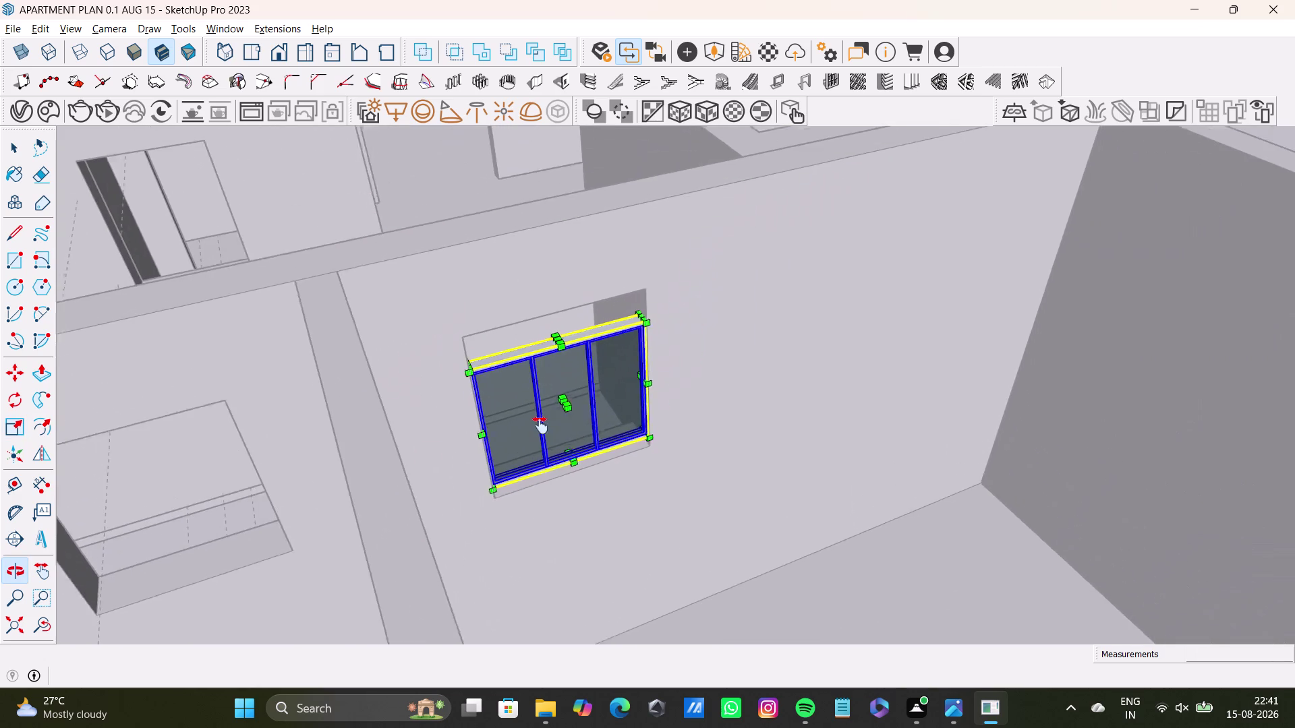
middle_drag(545, 410, 534, 439)
middle_drag(554, 428, 469, 431)
scroll(up, 3)
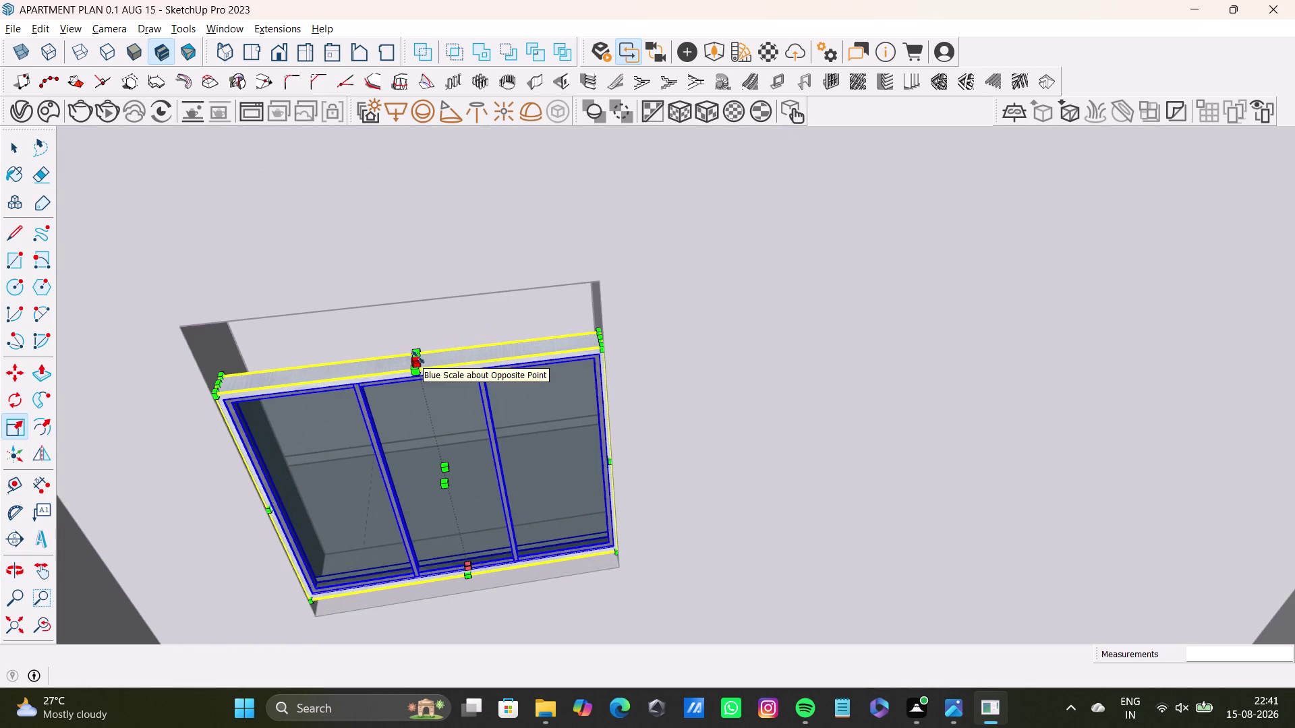
drag(416, 357, 420, 298)
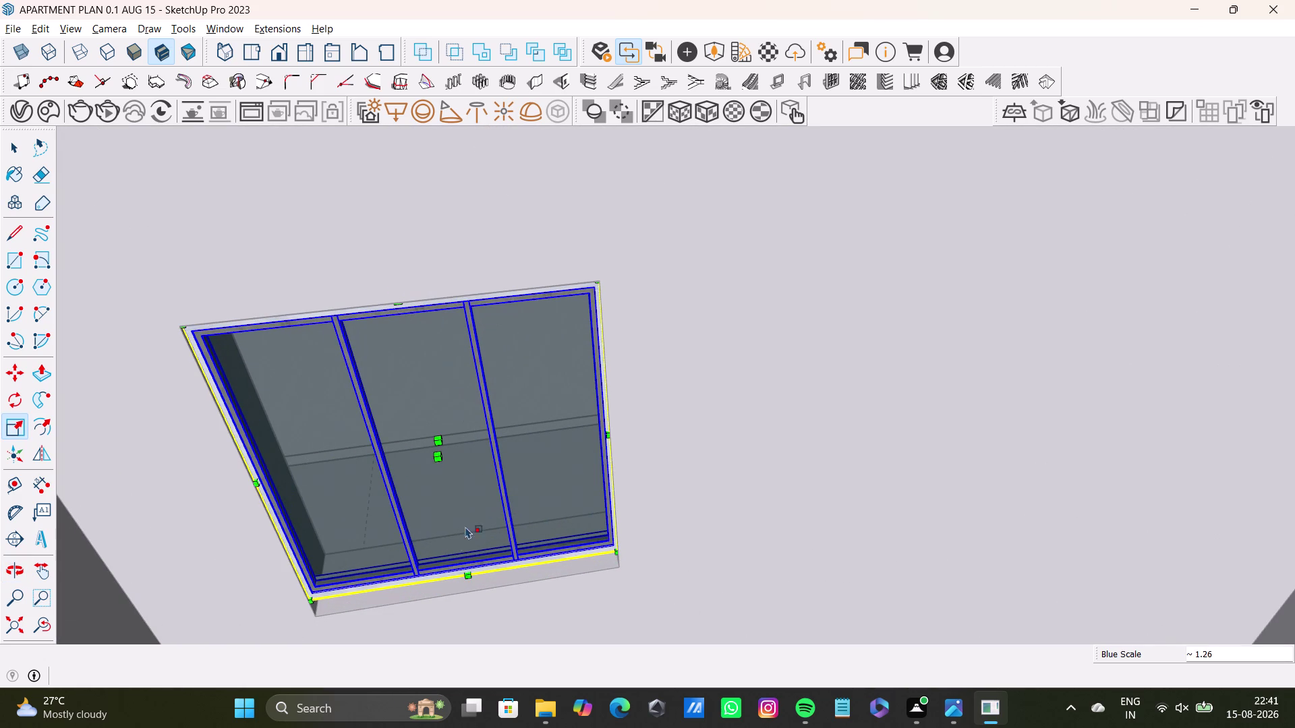
drag(468, 572, 470, 584)
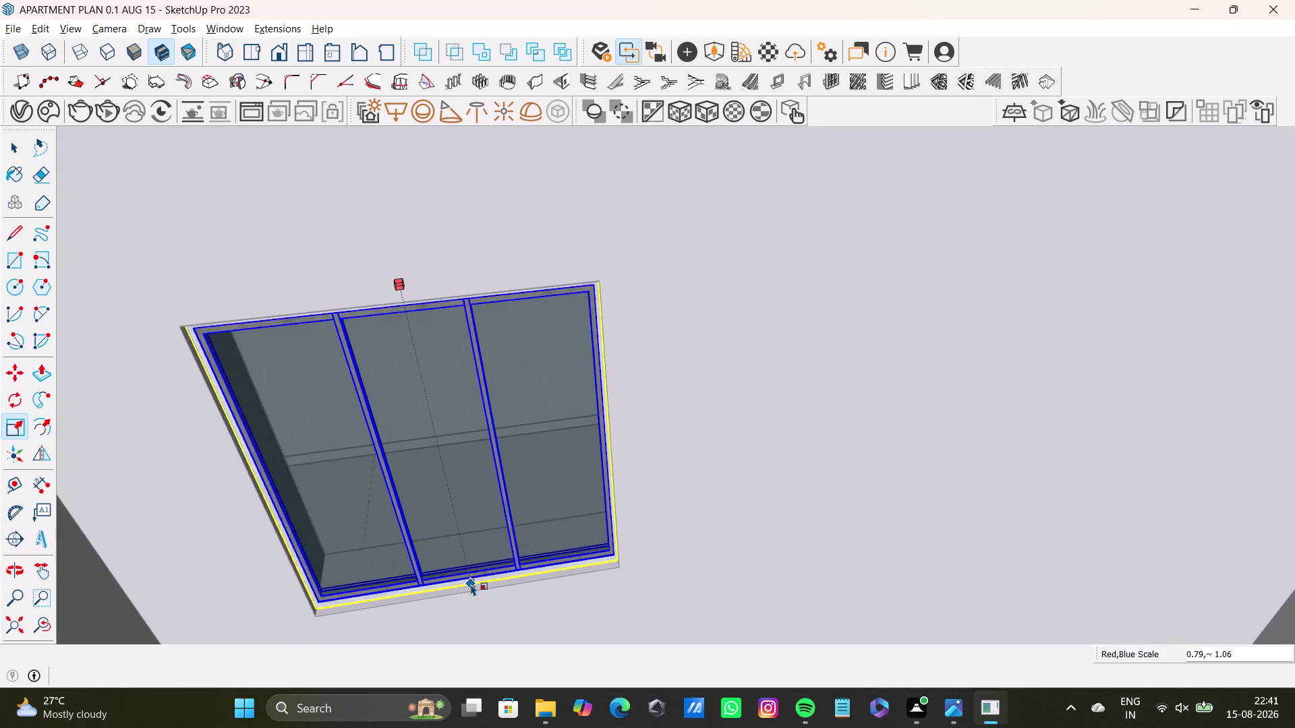
drag(470, 584, 474, 587)
key(space)
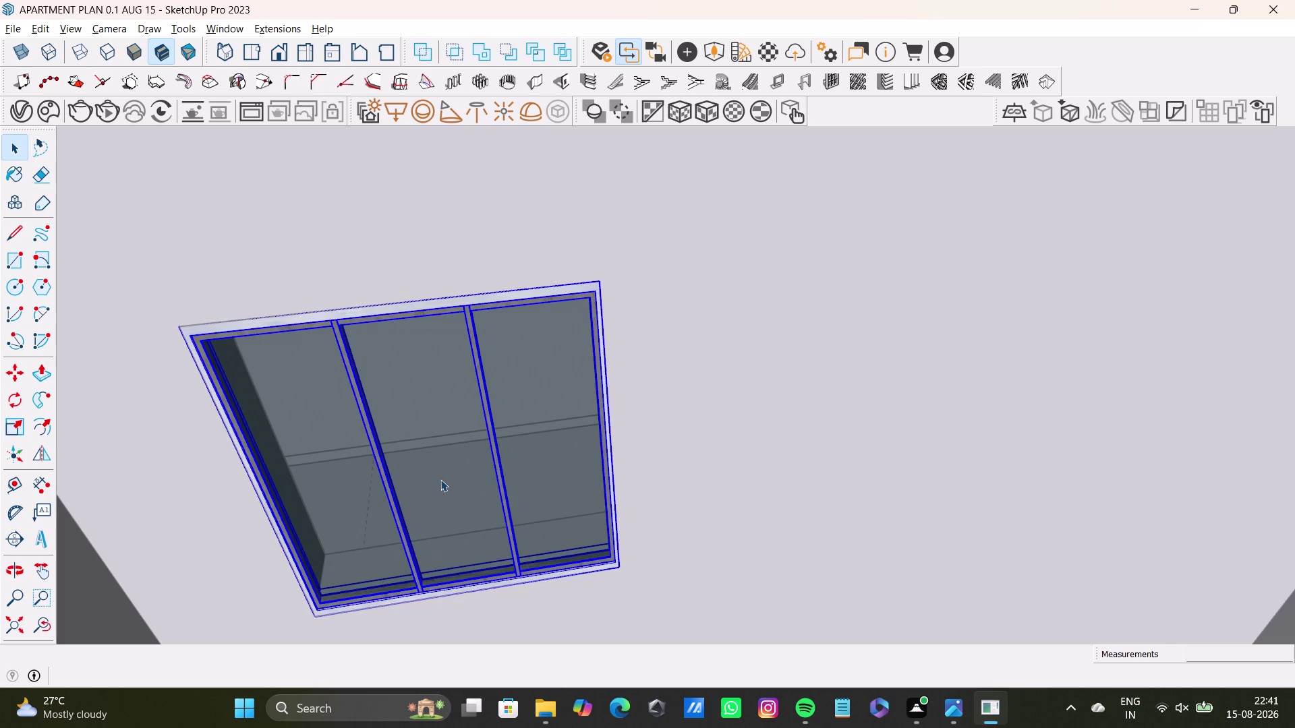
Halve the window's depth so it fits within the wall thickness.
key(s)
drag(438, 471, 438, 459)
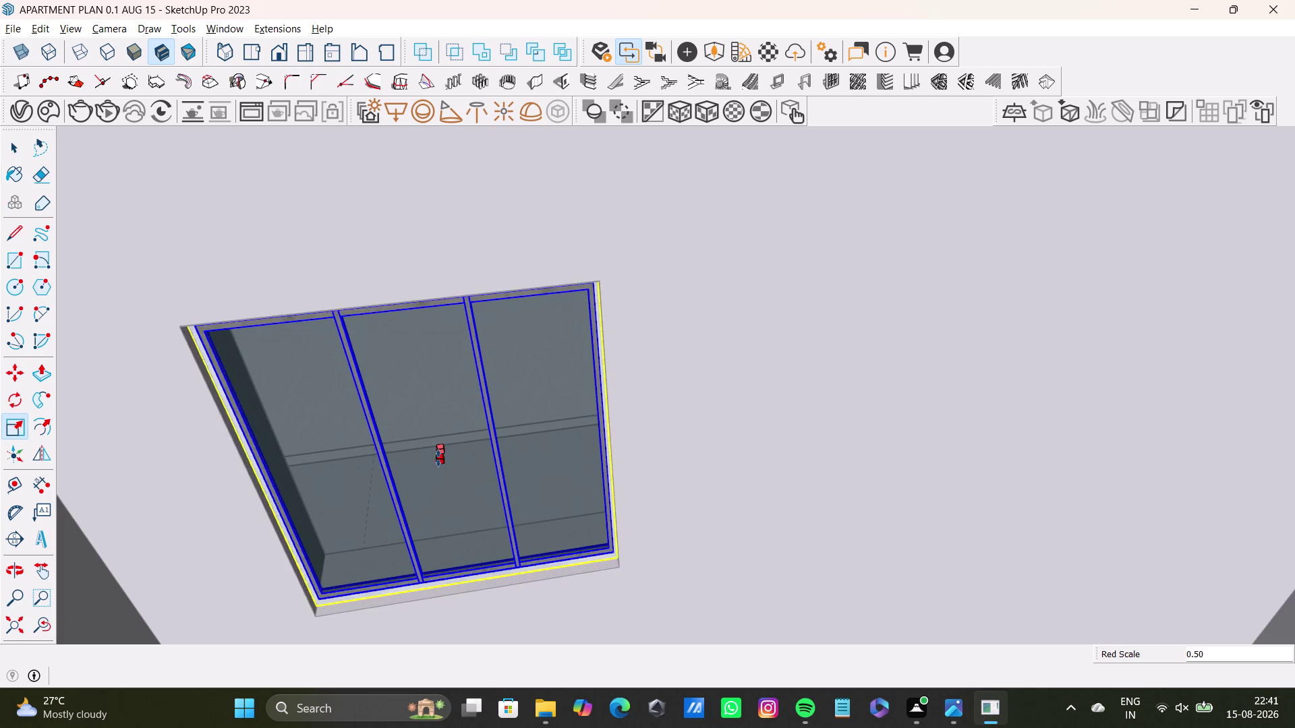
drag(438, 459, 438, 456)
key(space)
scroll(down, 3)
middle_drag(405, 455, 499, 453)
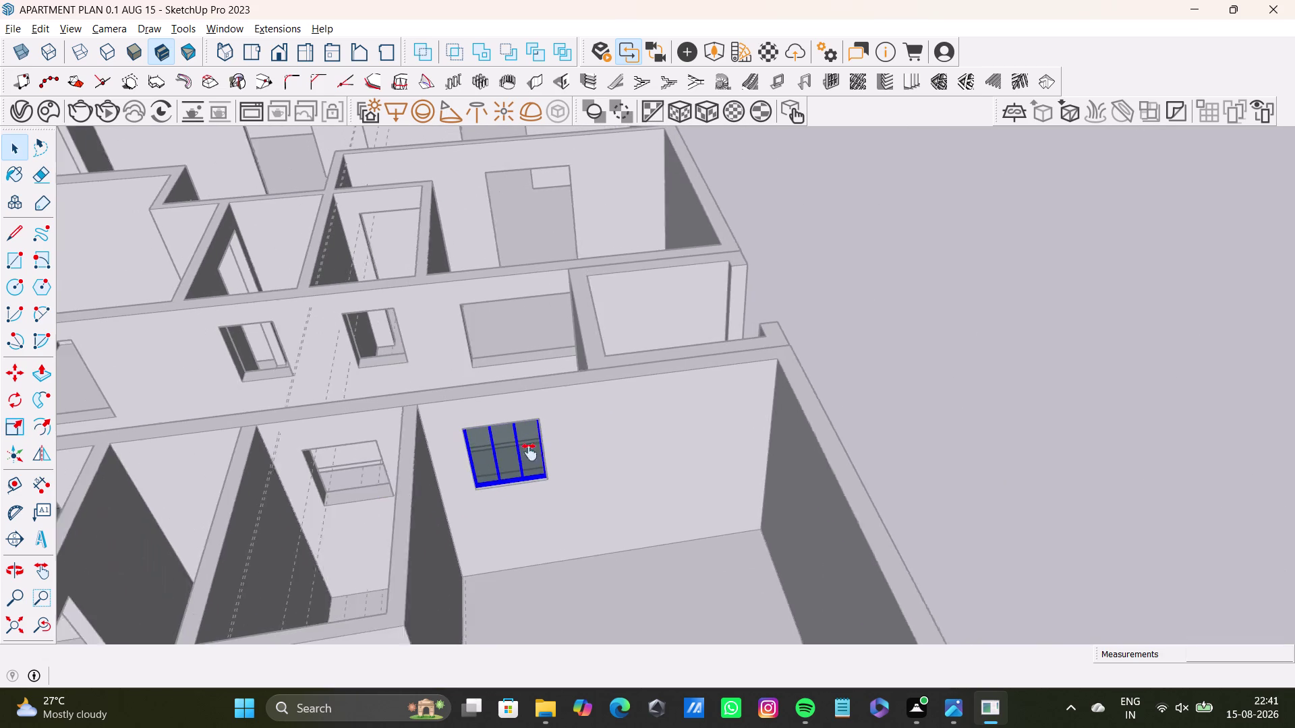
middle_drag(499, 453, 544, 453)
key(space)
click(996, 339)
scroll(down, 3)
middle_drag(443, 479, 630, 344)
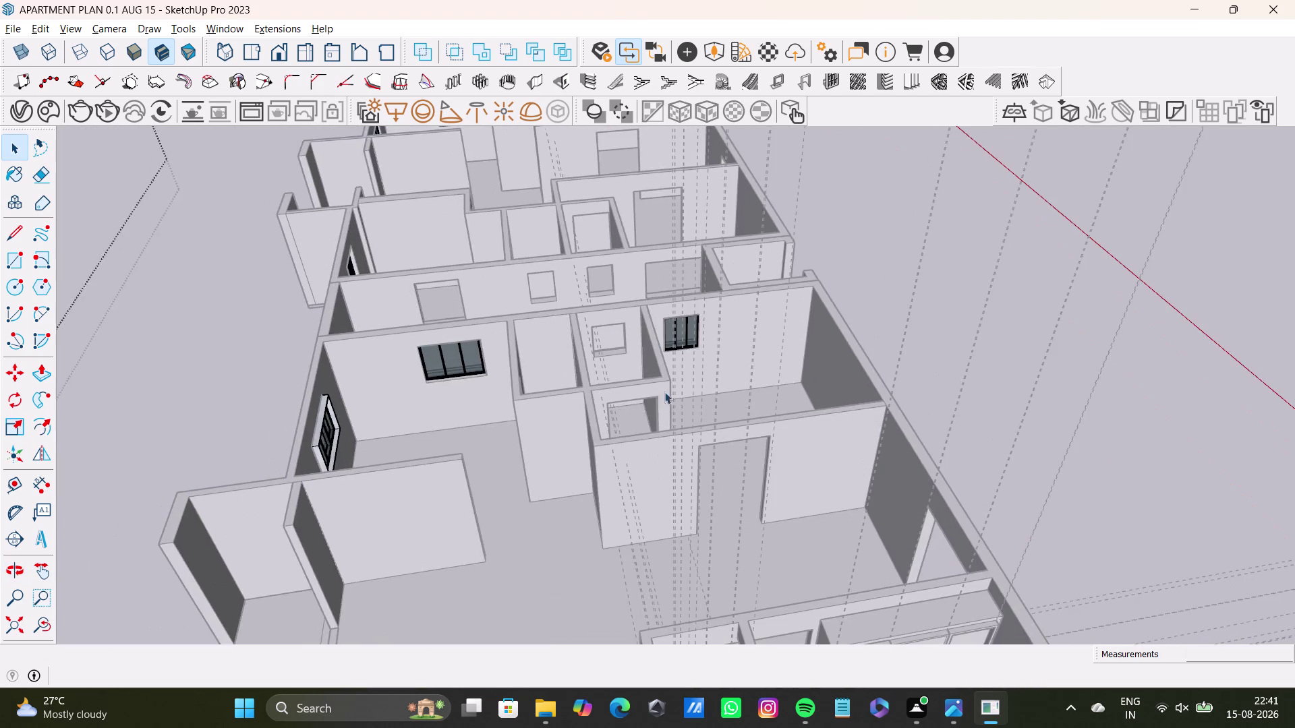
middle_drag(661, 417, 505, 542)
scroll(down, 3)
scroll(up, 3)
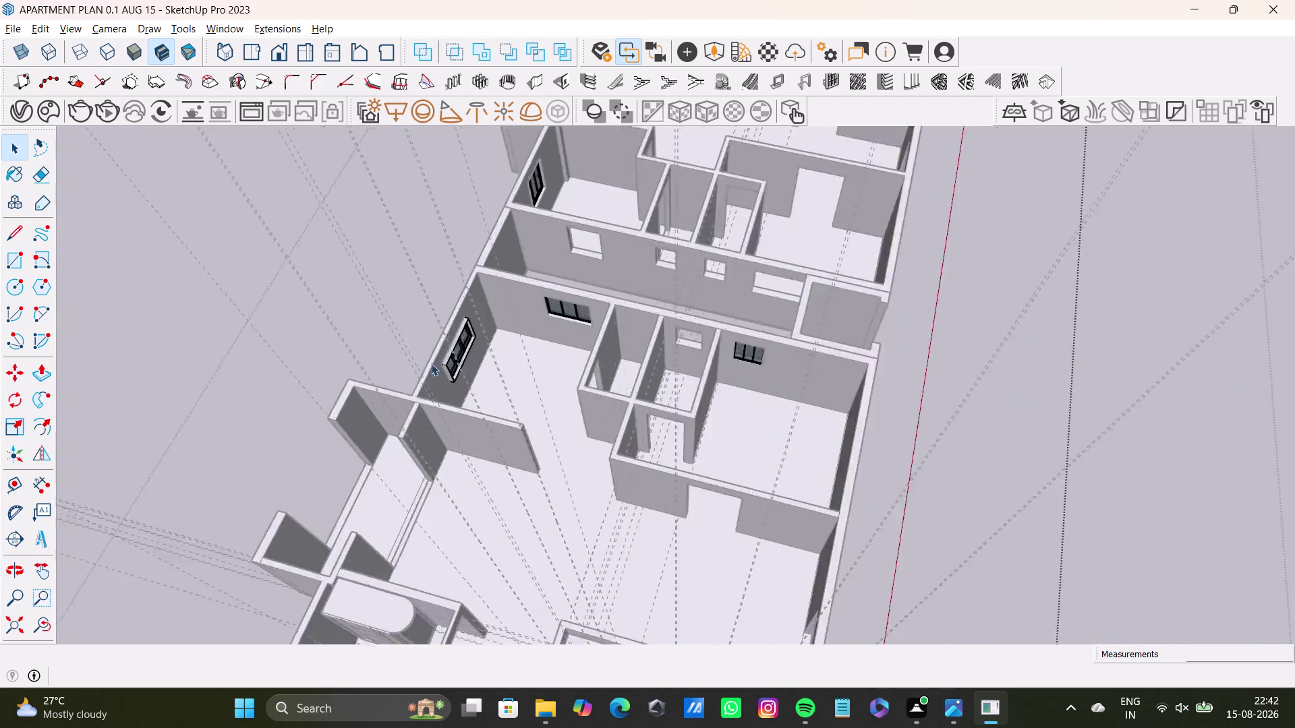
scroll(up, 3)
middle_drag(490, 350, 338, 302)
key(space)
middle_drag(441, 229, 458, 279)
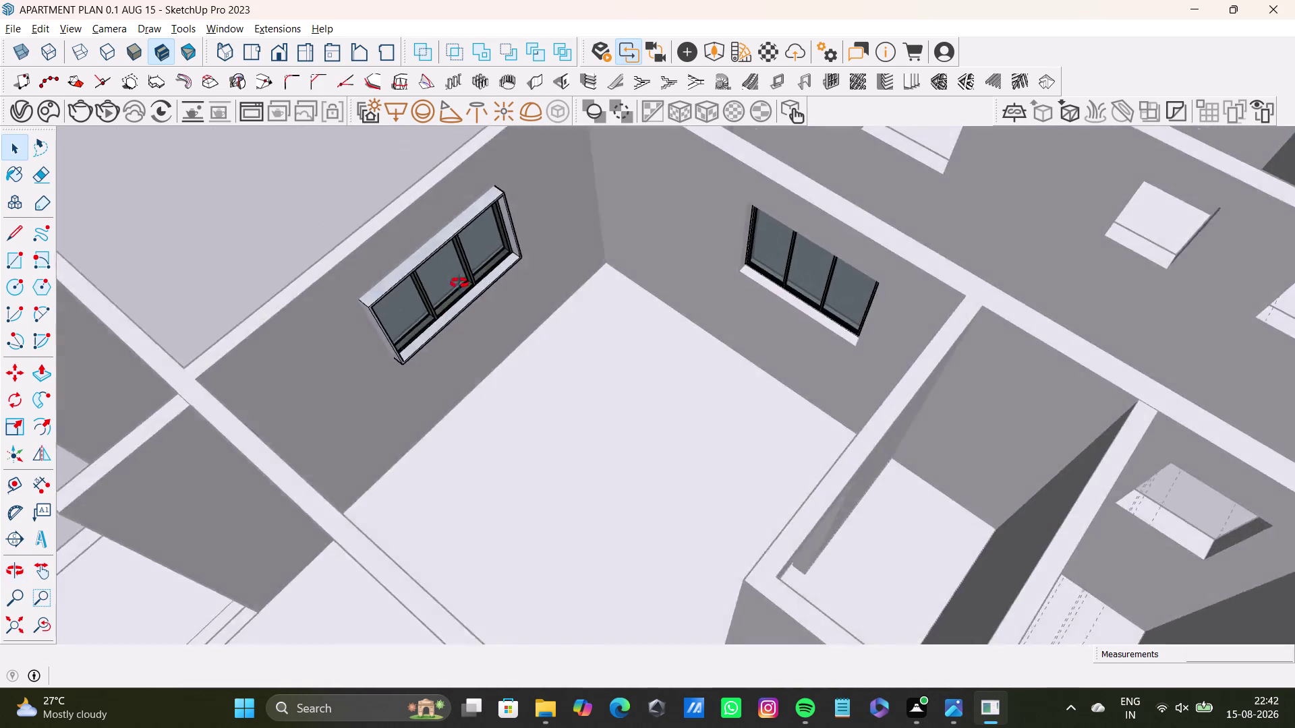
middle_drag(457, 280, 459, 382)
middle_drag(478, 383, 395, 342)
key(space)
click(428, 296)
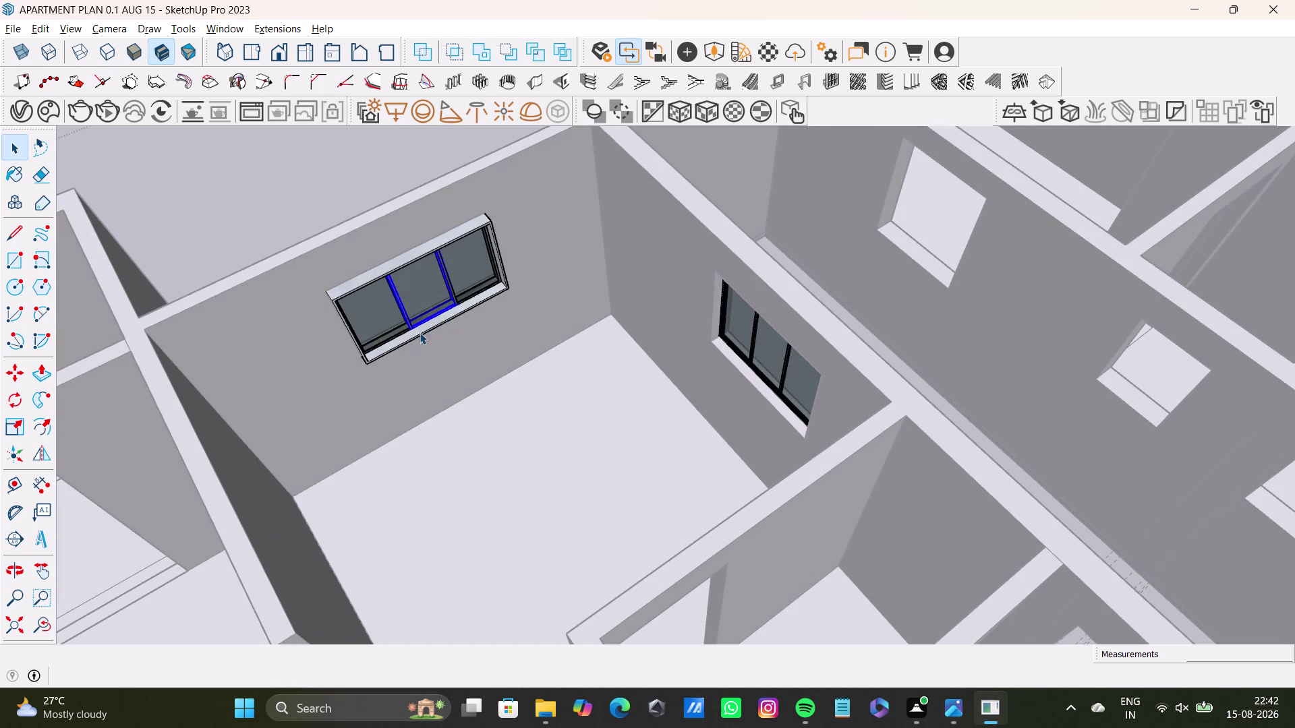
scroll(down, 3)
middle_drag(394, 365, 772, 379)
scroll(down, 3)
middle_drag(673, 456, 1053, 518)
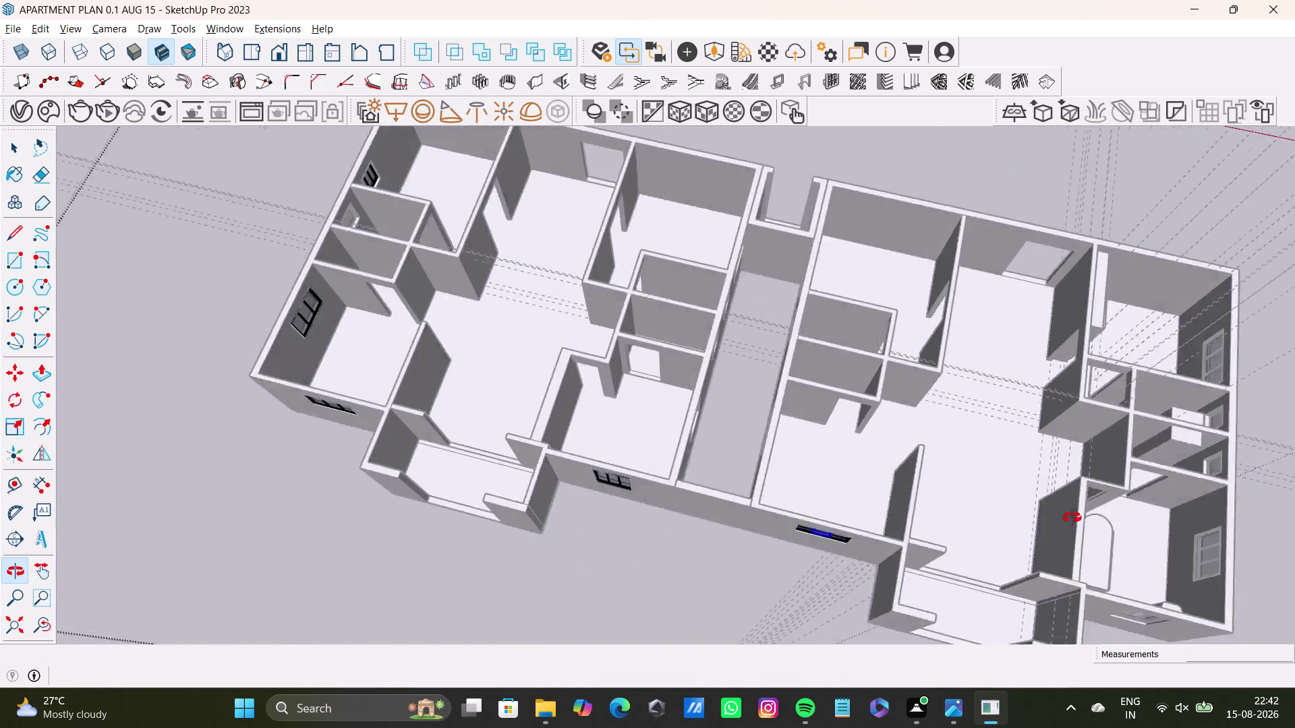
middle_drag(1053, 518, 1119, 507)
middle_drag(890, 443, 318, 356)
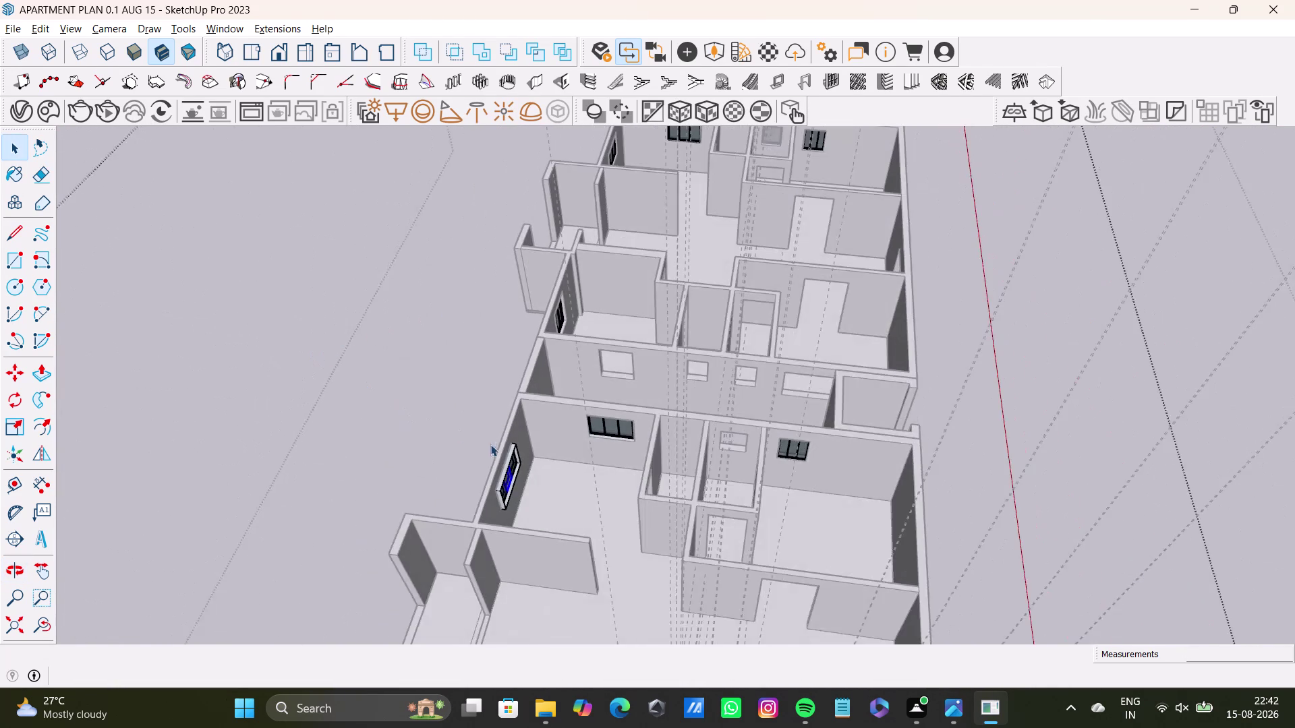
scroll(up, 3)
Scale the narrow side-wall window along red to about 0.49, then deselect it.
click(509, 464)
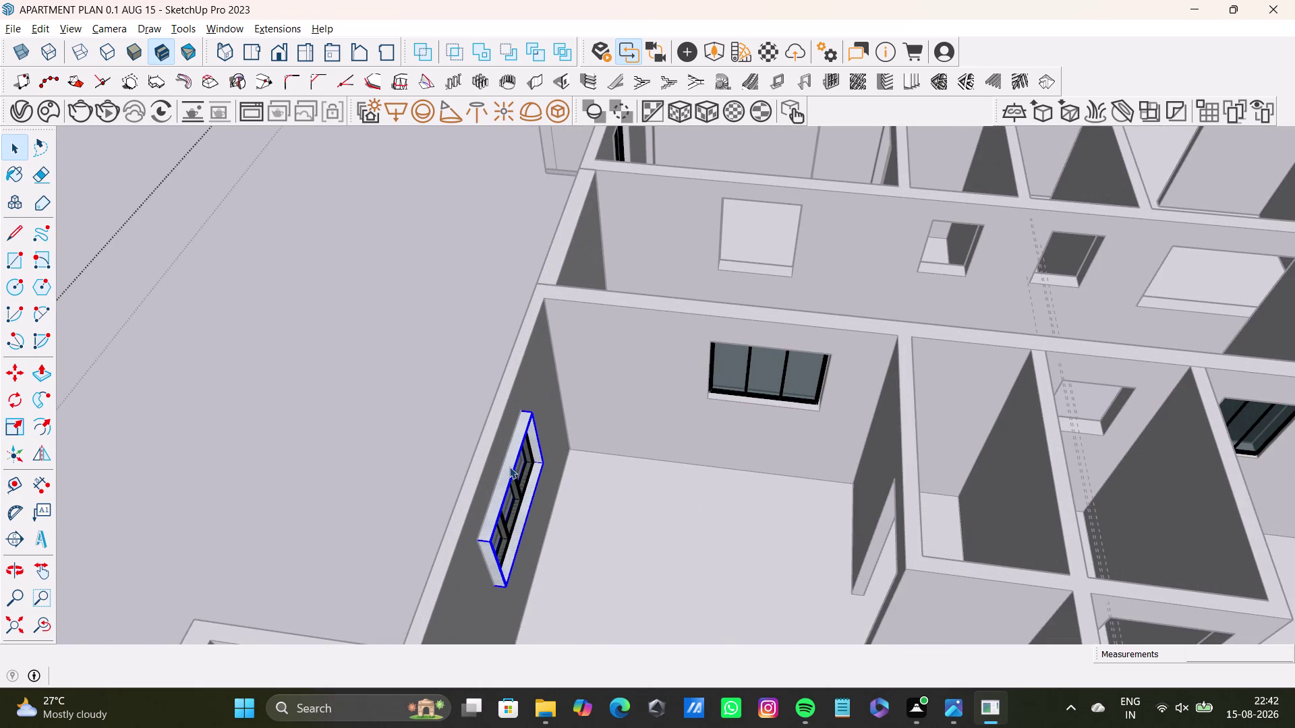
key(s)
drag(523, 497, 516, 497)
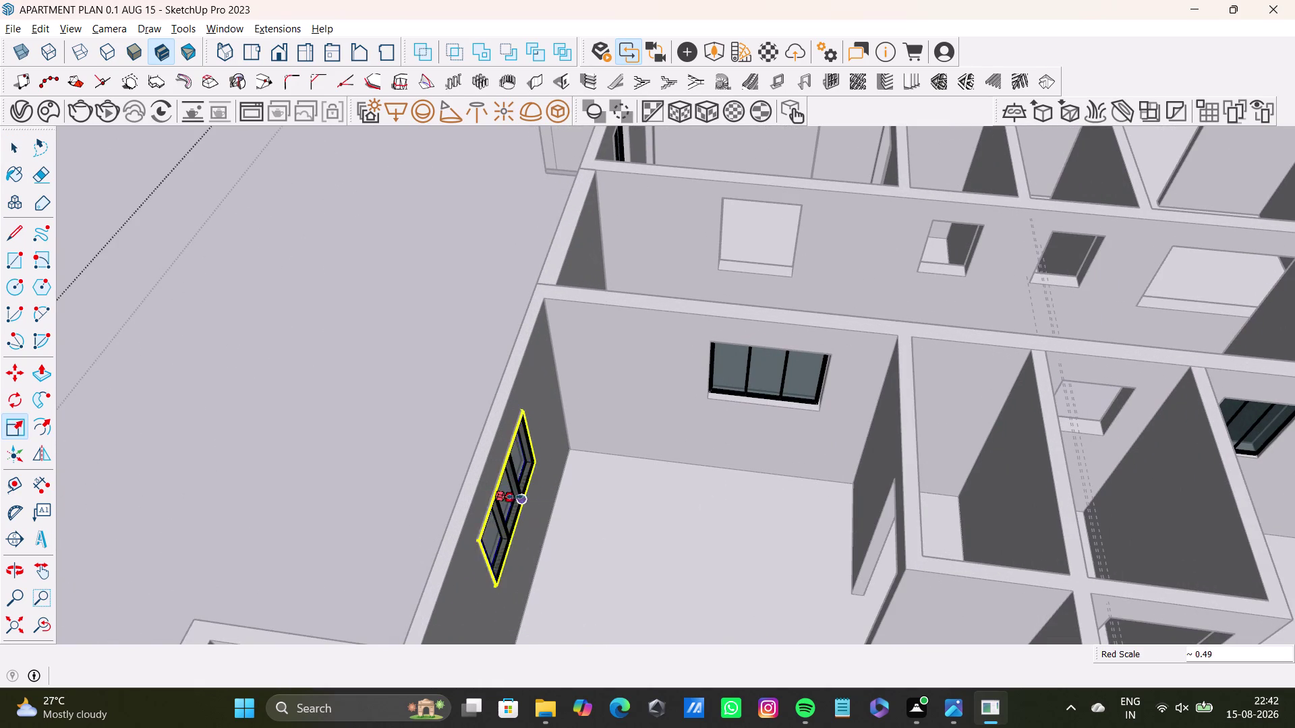
drag(515, 497, 507, 495)
key(space)
click(414, 435)
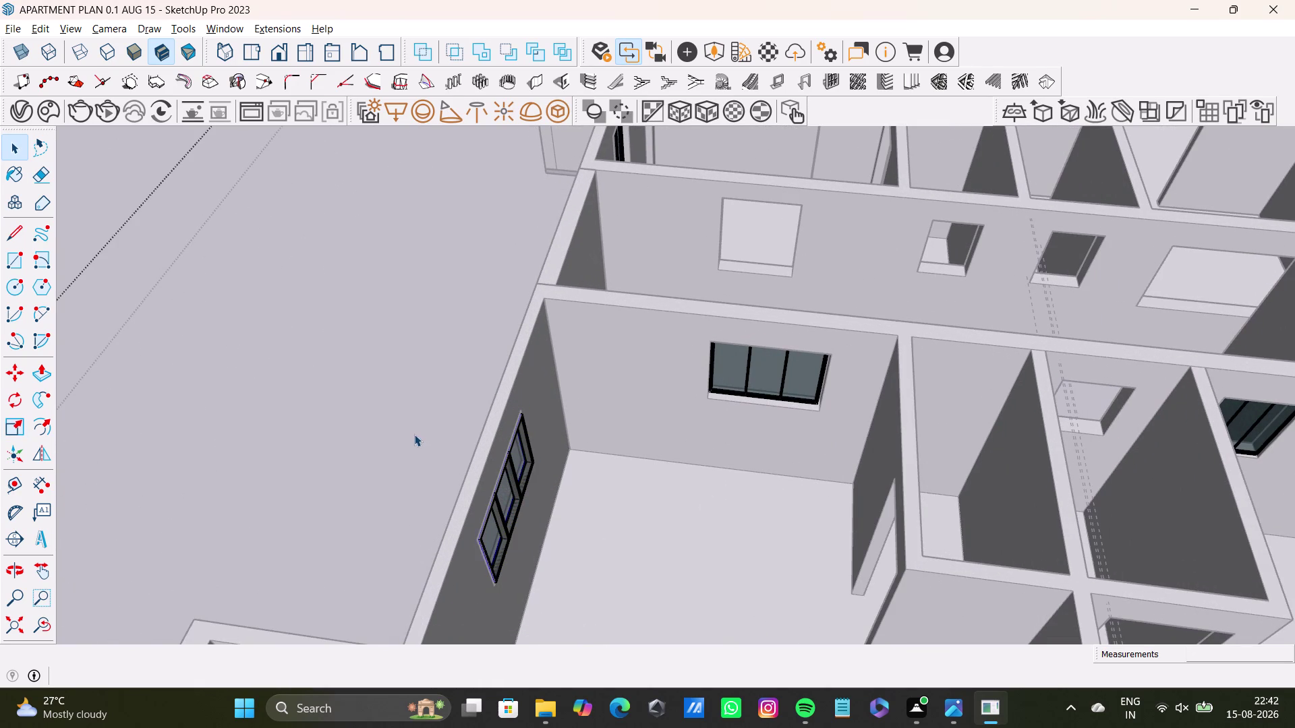
Orbit out to view the whole apartment model.
scroll(down, 3)
scroll(up, 3)
middle_drag(486, 495, 934, 574)
scroll(down, 3)
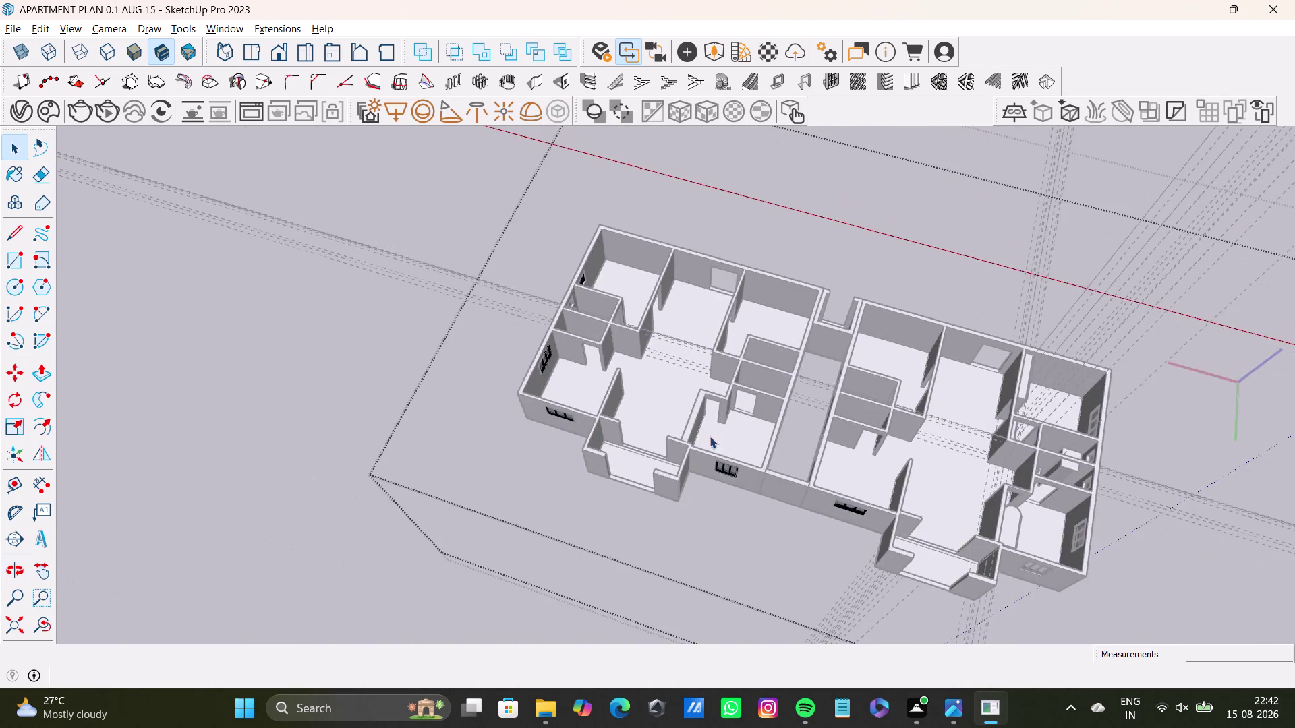
middle_drag(690, 445, 846, 440)
middle_drag(775, 416, 701, 555)
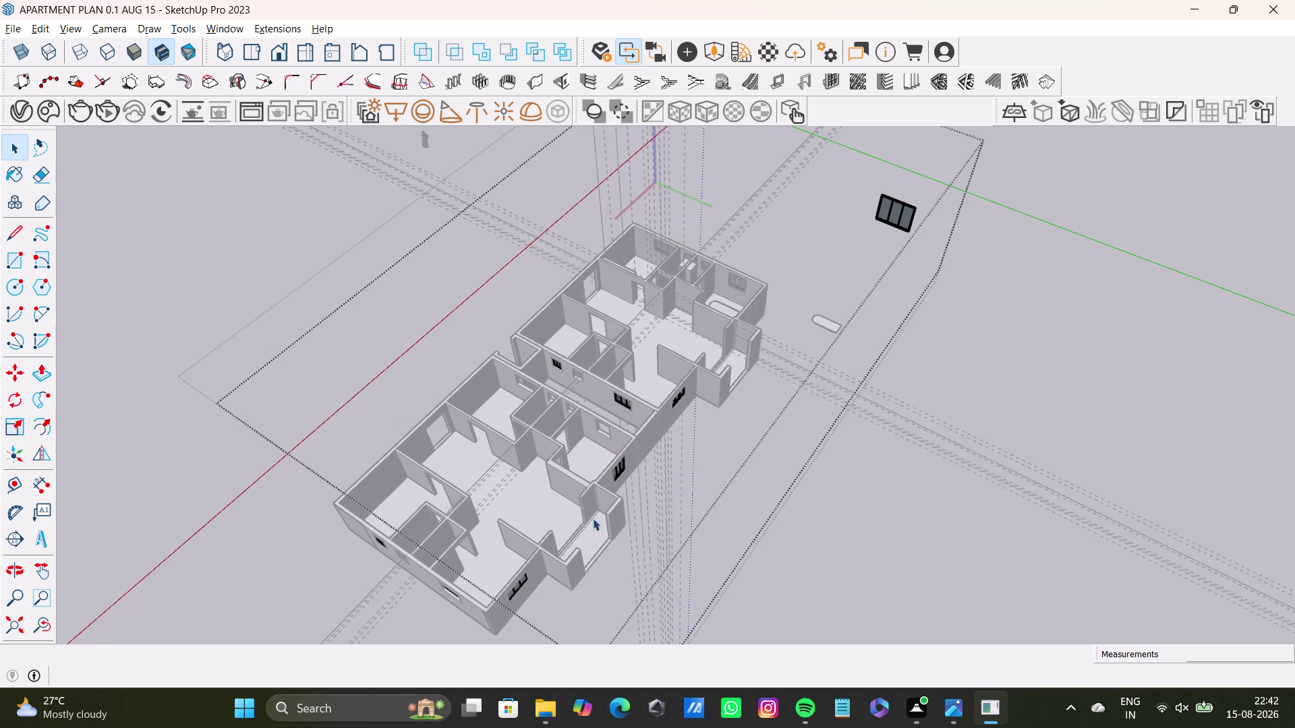
Orbit toward the row of spare window components beside the model.
scroll(down, 3)
scroll(up, 3)
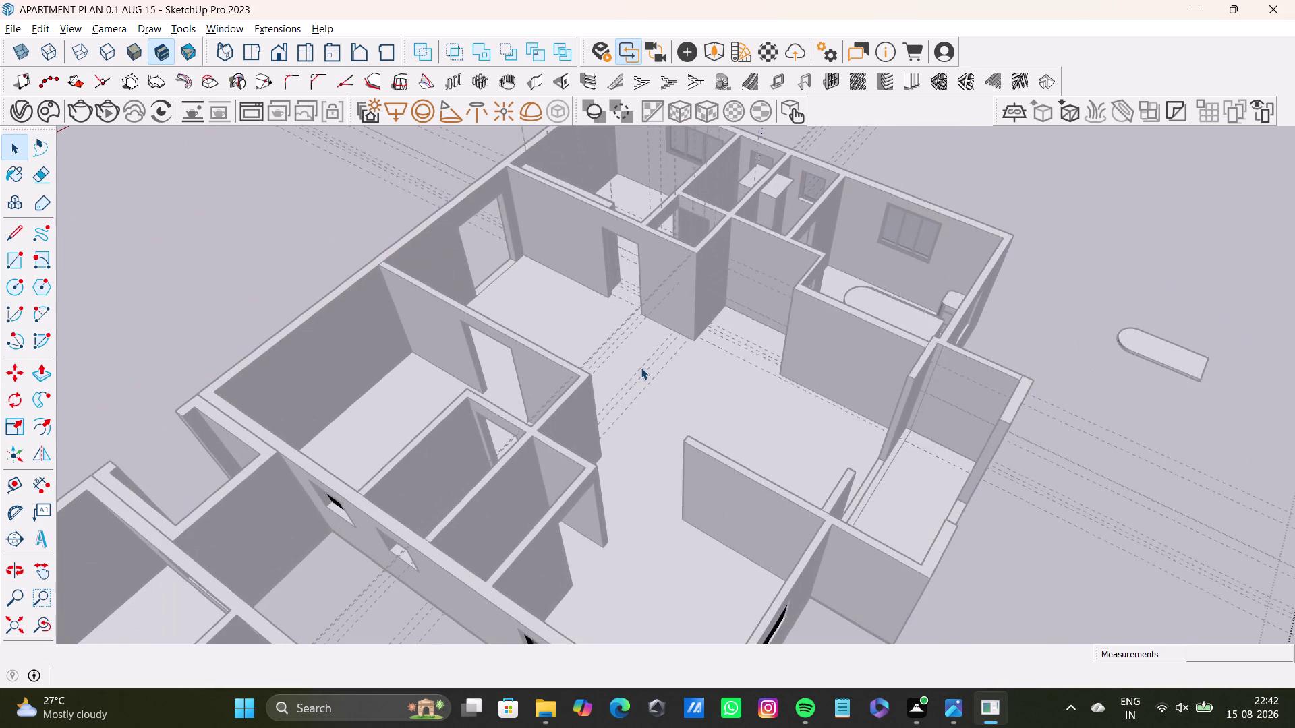
scroll(down, 3)
middle_drag(701, 432, 479, 529)
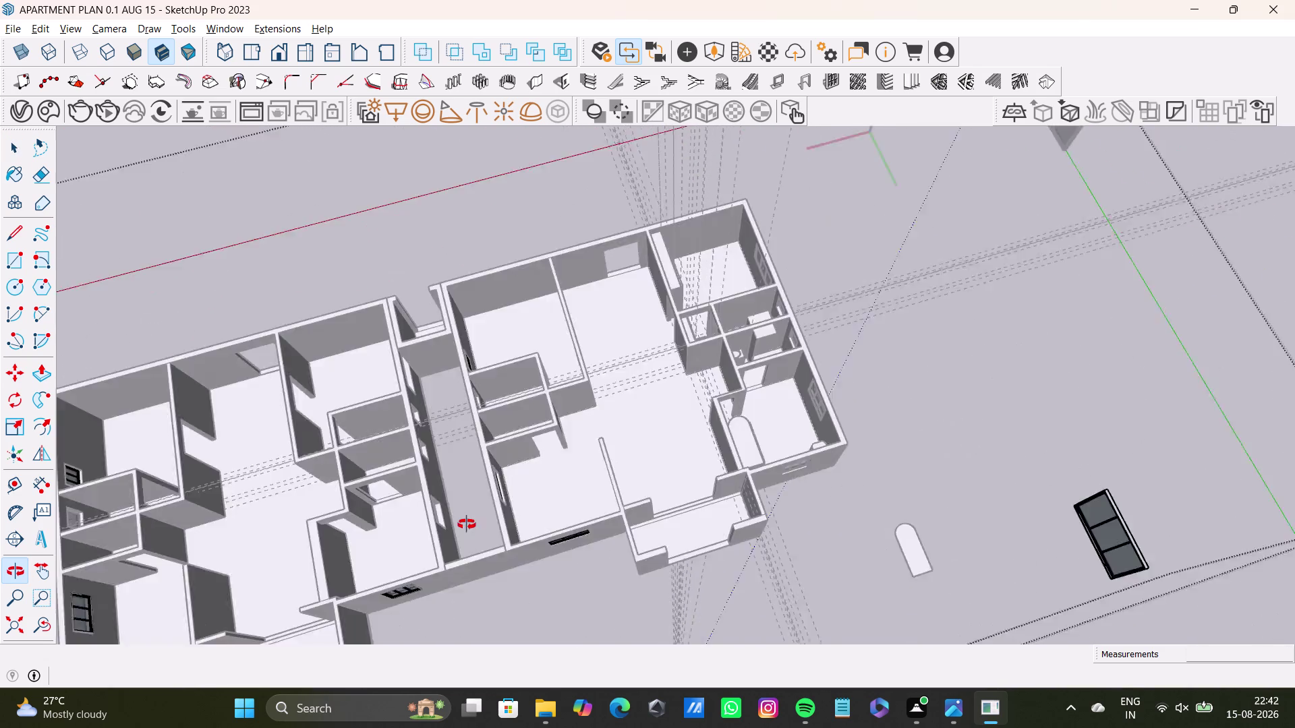
middle_drag(479, 529, 676, 391)
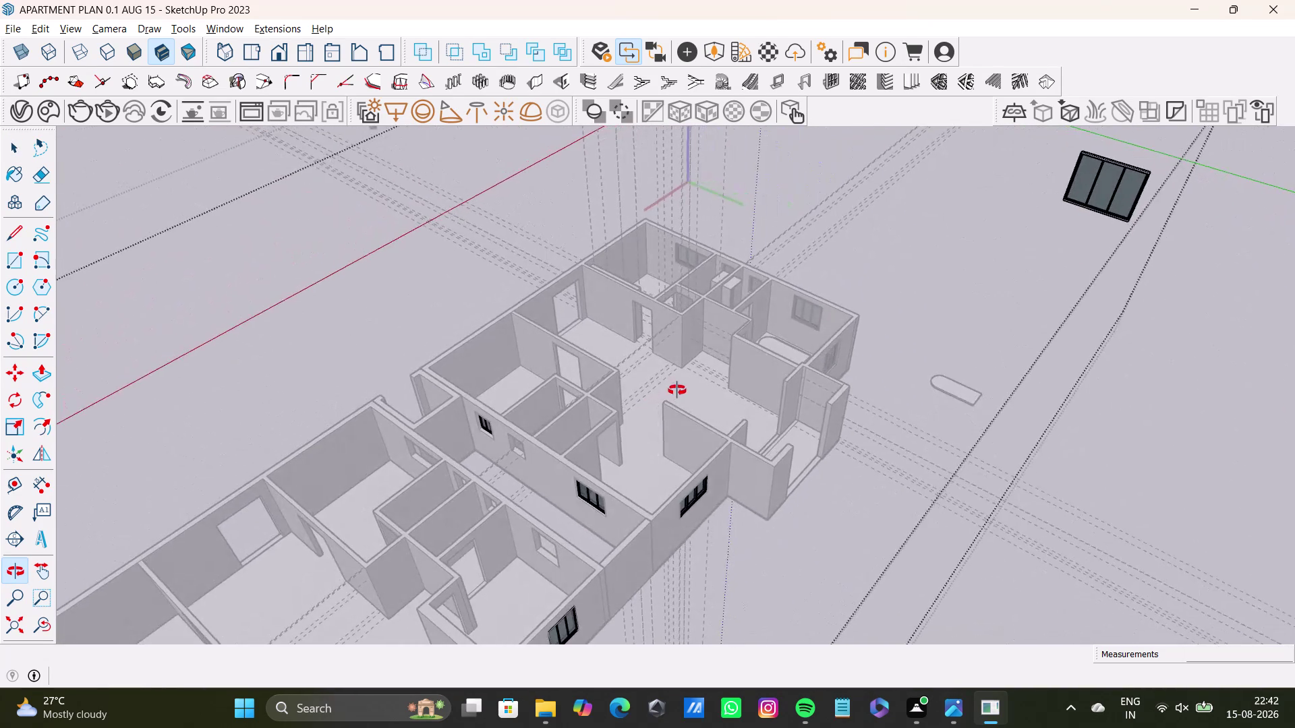
middle_drag(677, 391, 863, 358)
scroll(down, 3)
middle_drag(707, 389, 723, 359)
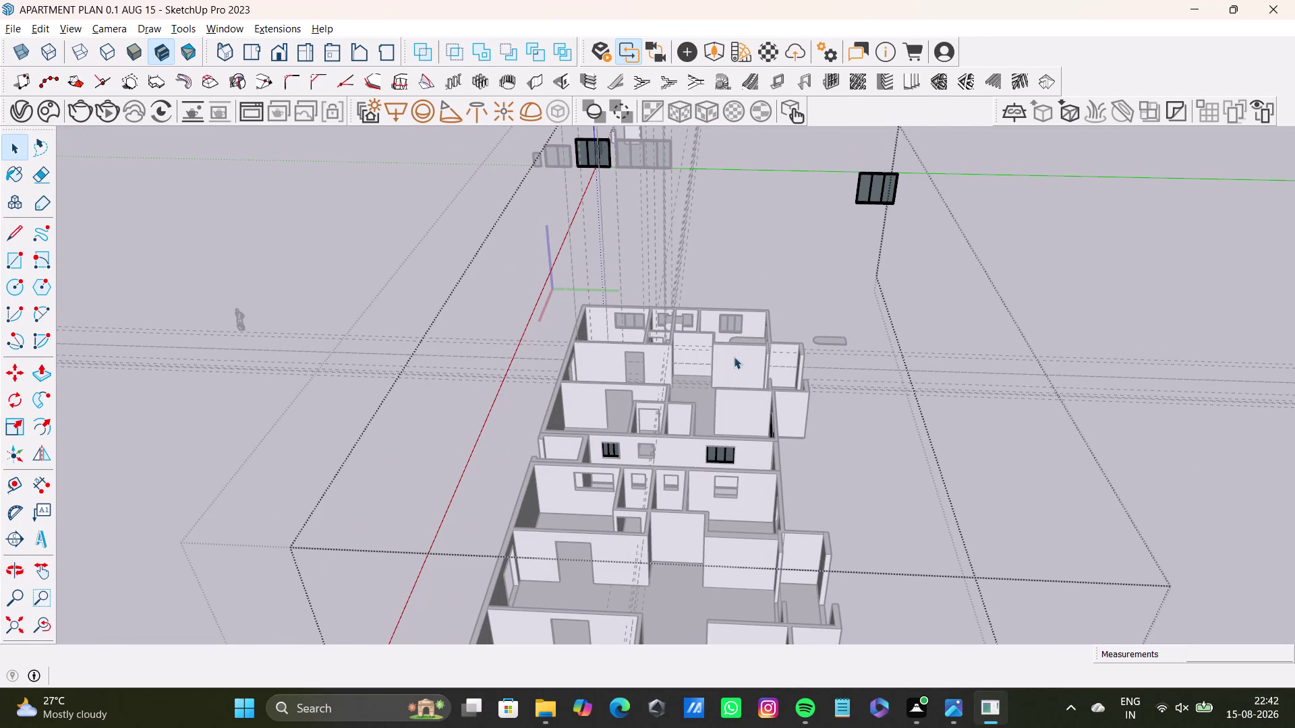
scroll(down, 3)
middle_drag(698, 415, 627, 529)
scroll(up, 3)
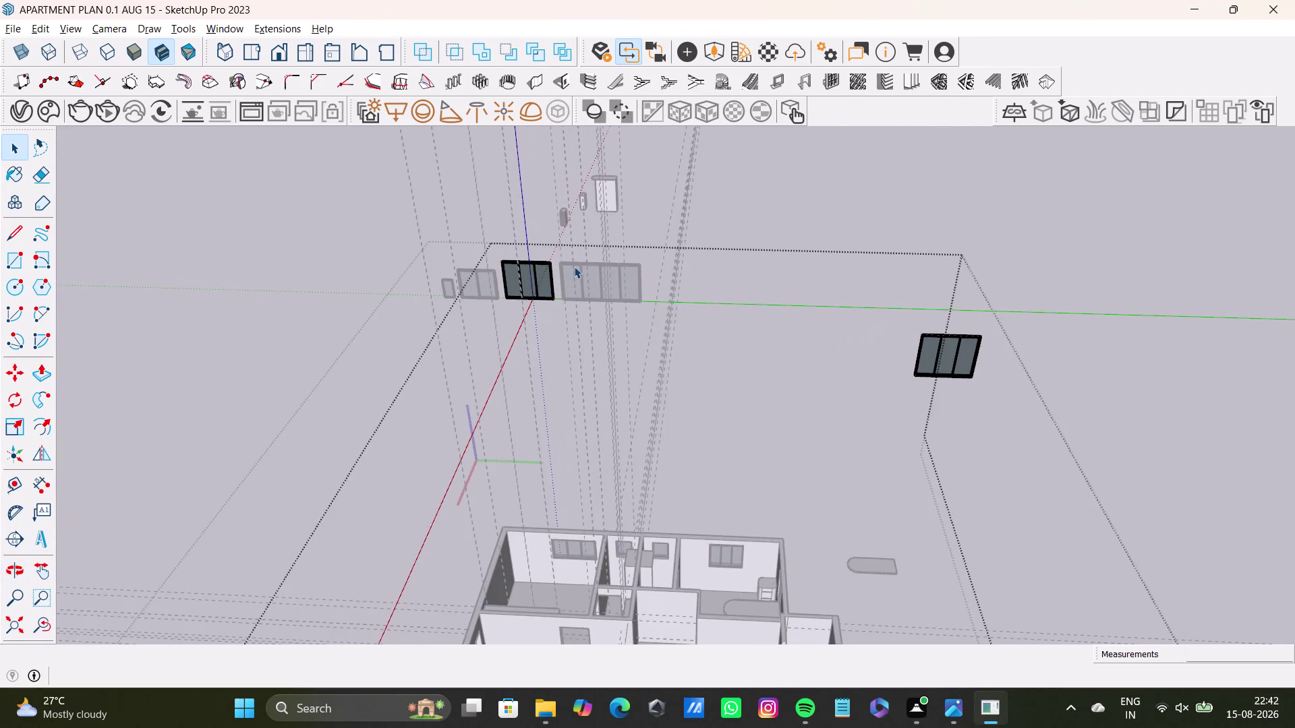
scroll(up, 3)
Select the spare three-pane window on the right and start moving it.
drag(543, 241, 738, 370)
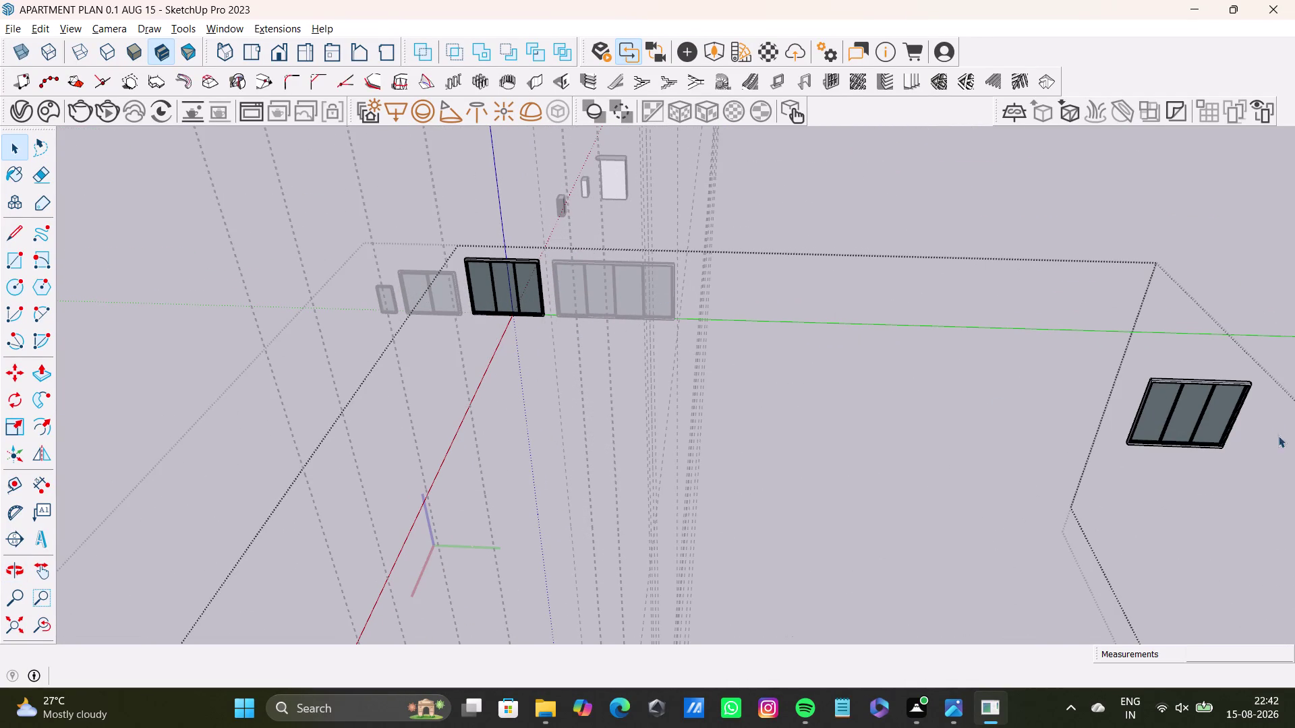
drag(1118, 344, 1268, 516)
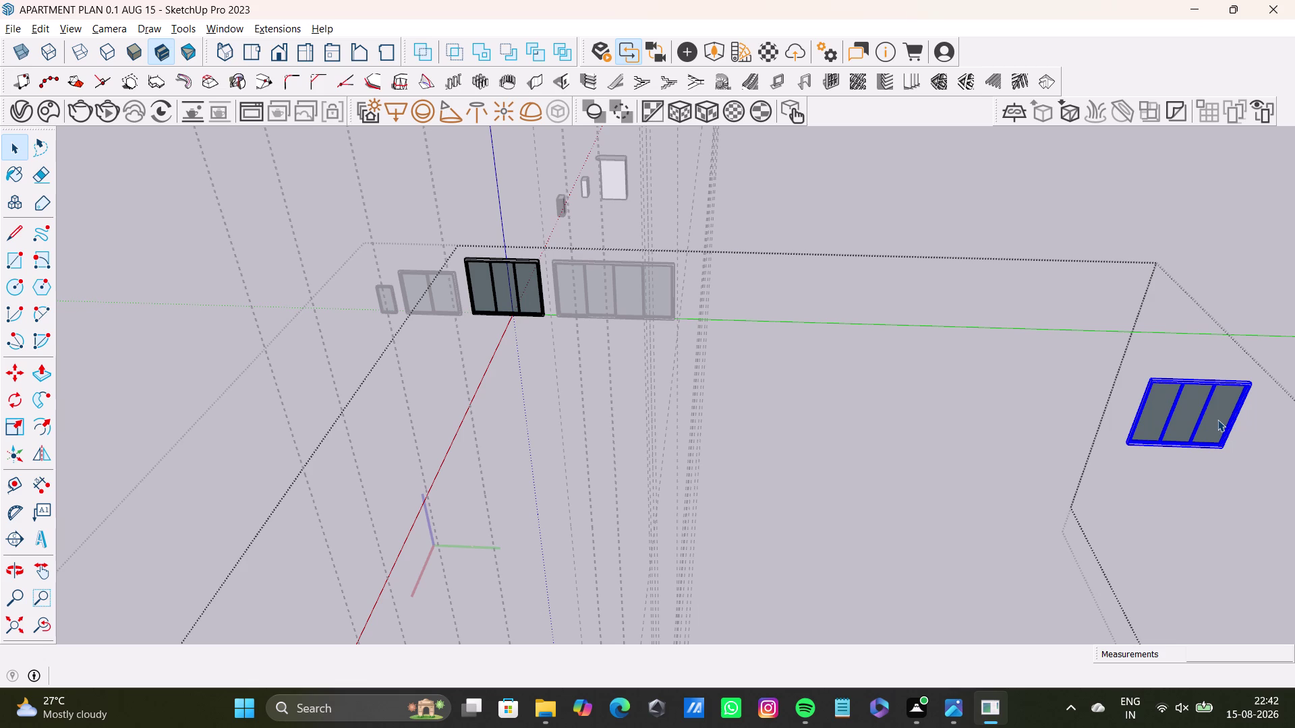
key(m)
drag(1228, 450, 1221, 450)
scroll(down, 3)
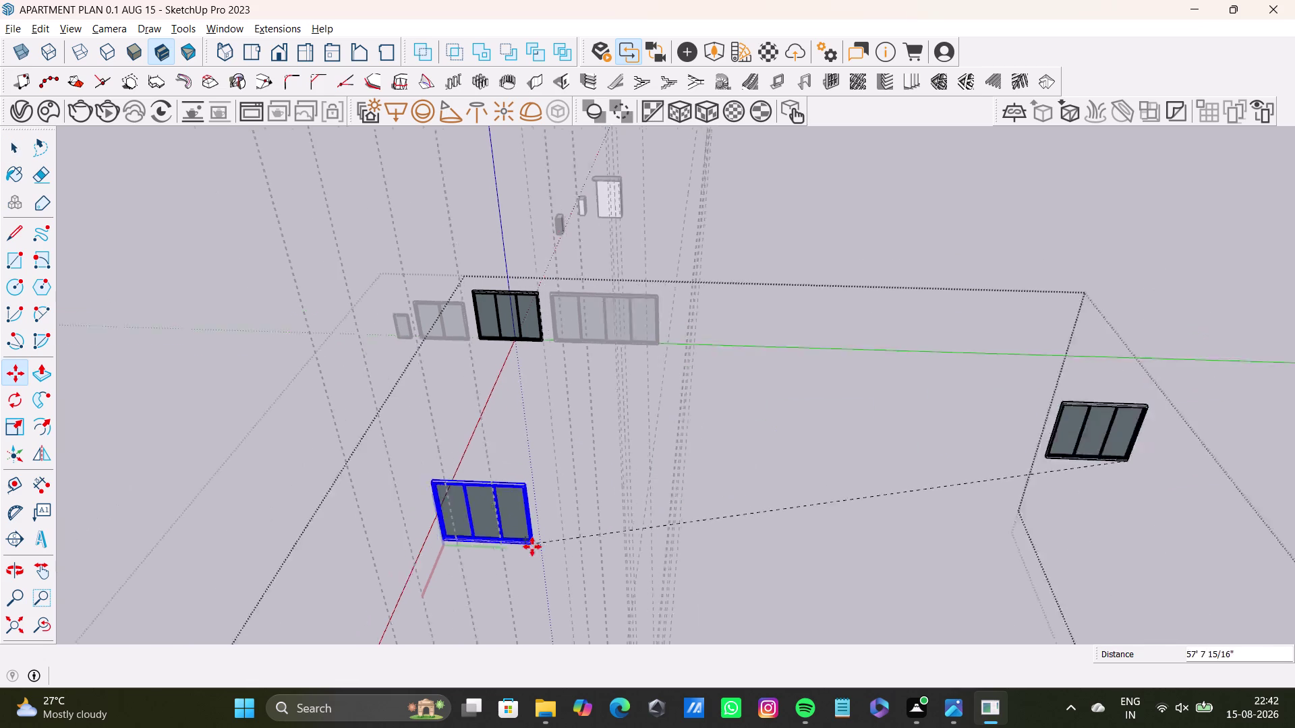
scroll(down, 3)
Drop the window at the lower corner of the front-left room's wall opening.
middle_drag(580, 557, 652, 305)
scroll(down, 3)
scroll(up, 3)
scroll(down, 3)
middle_drag(692, 577, 709, 494)
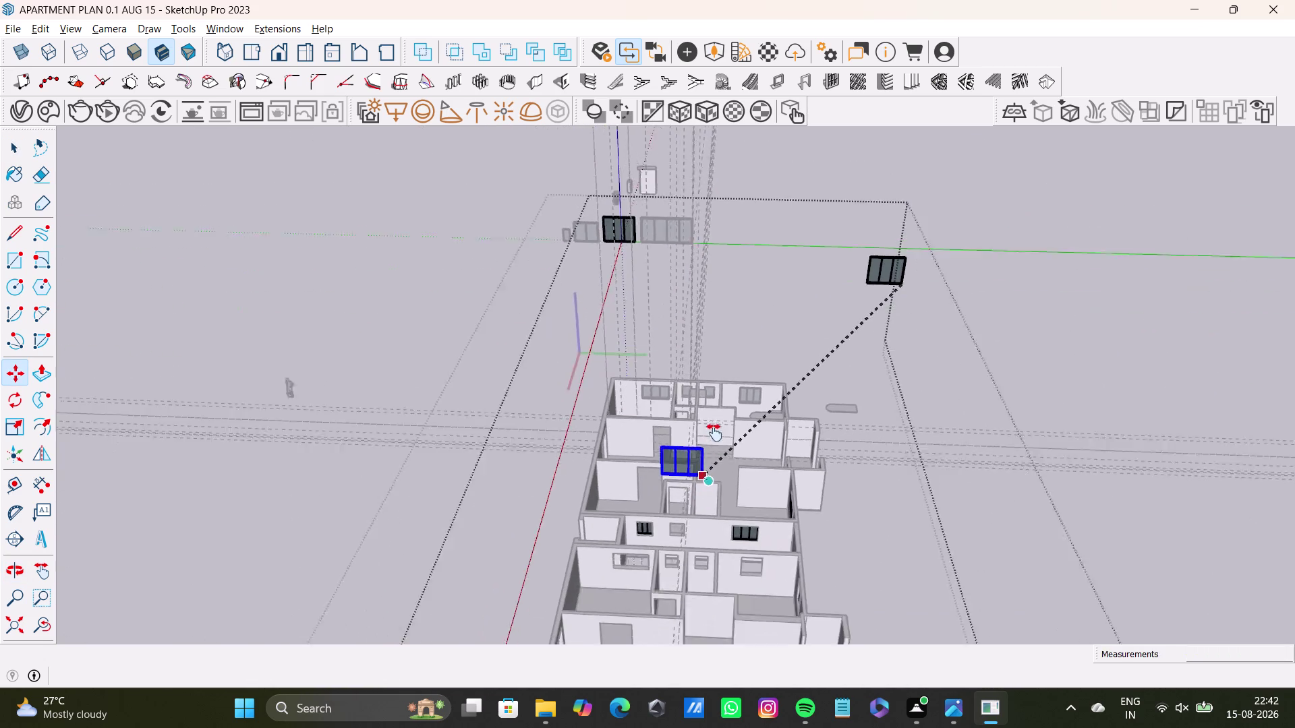
middle_drag(709, 495, 715, 391)
scroll(up, 3)
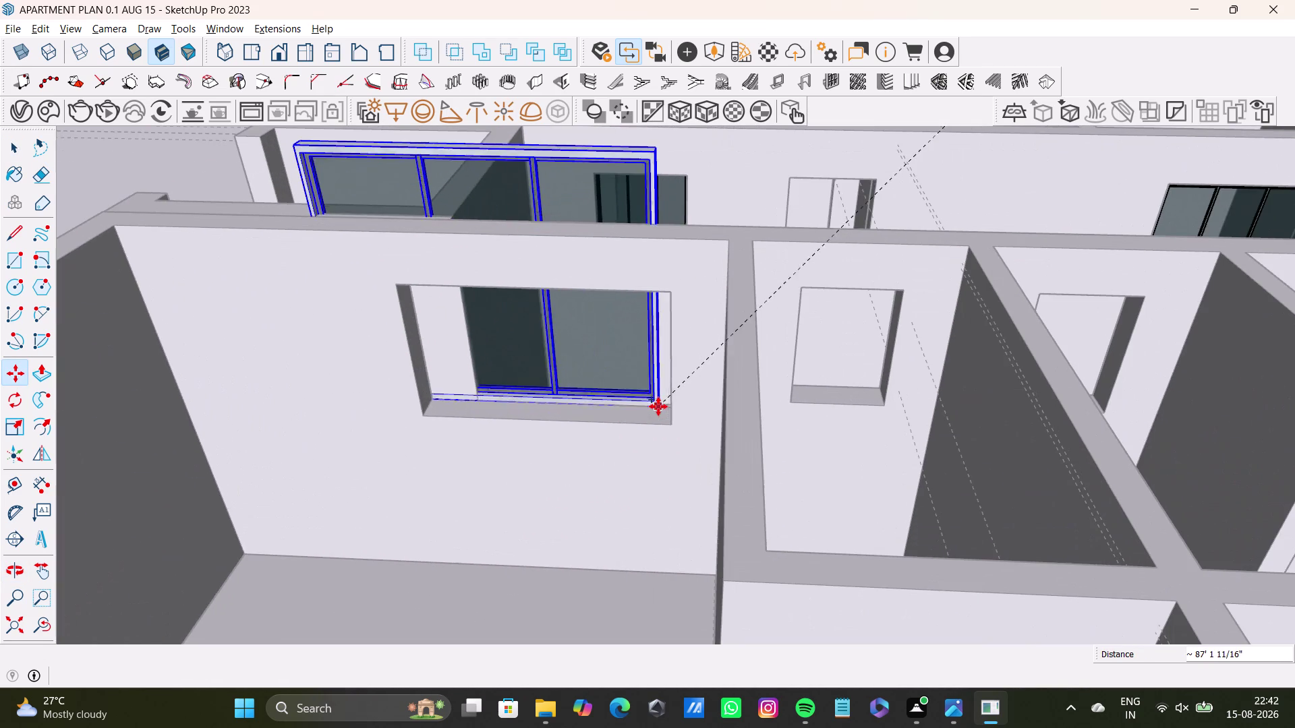
click(671, 417)
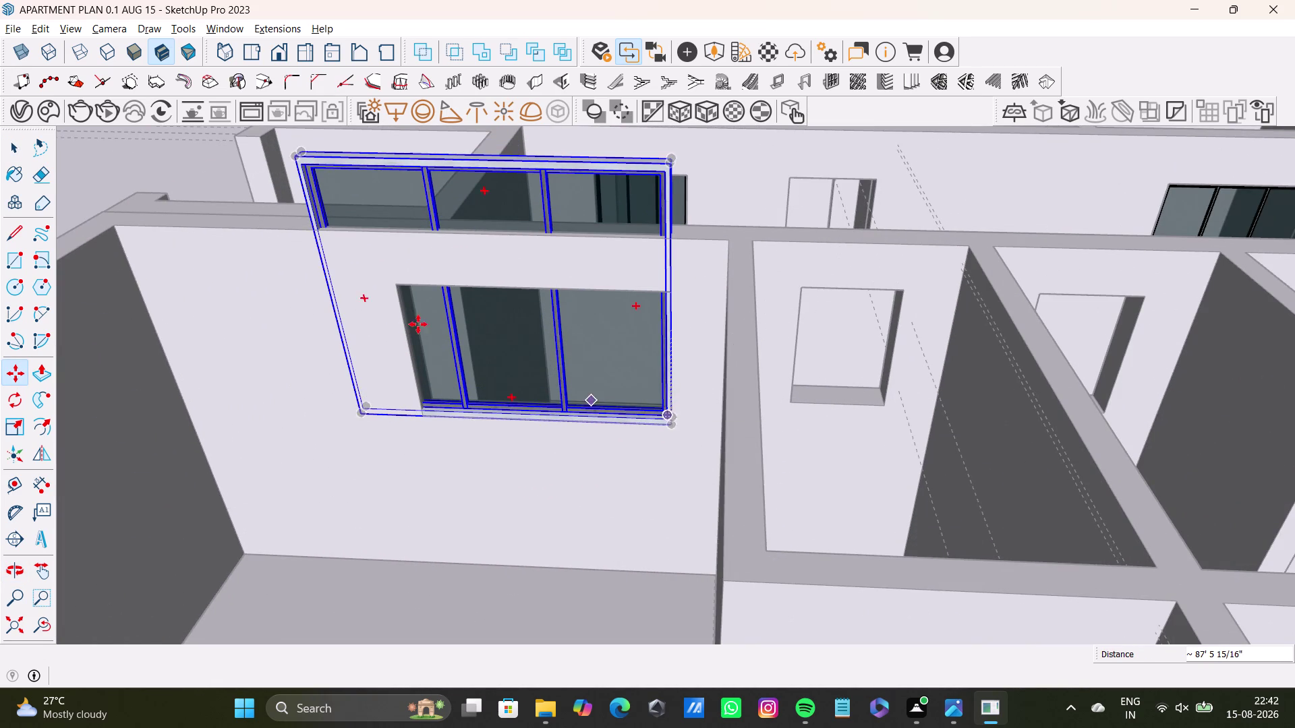
Scale the window down and lower its top edge to the opening height.
key(s)
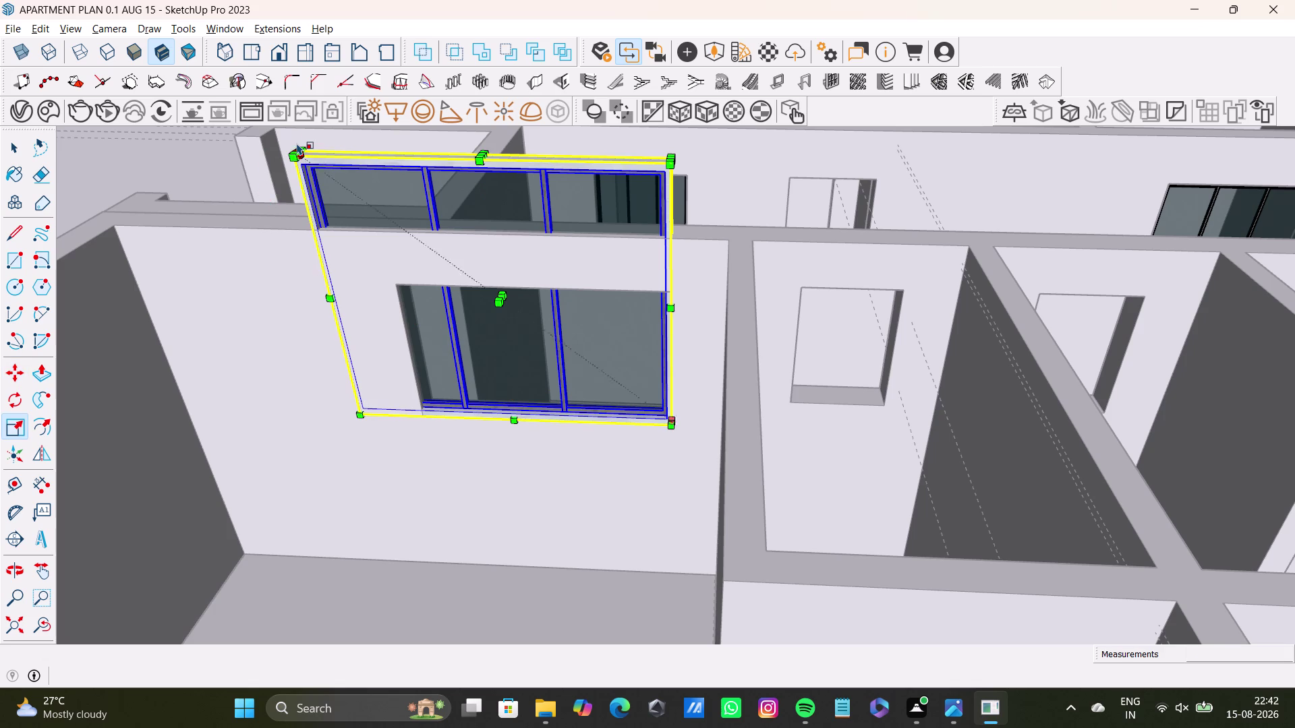
click(304, 144)
scroll(up, 3)
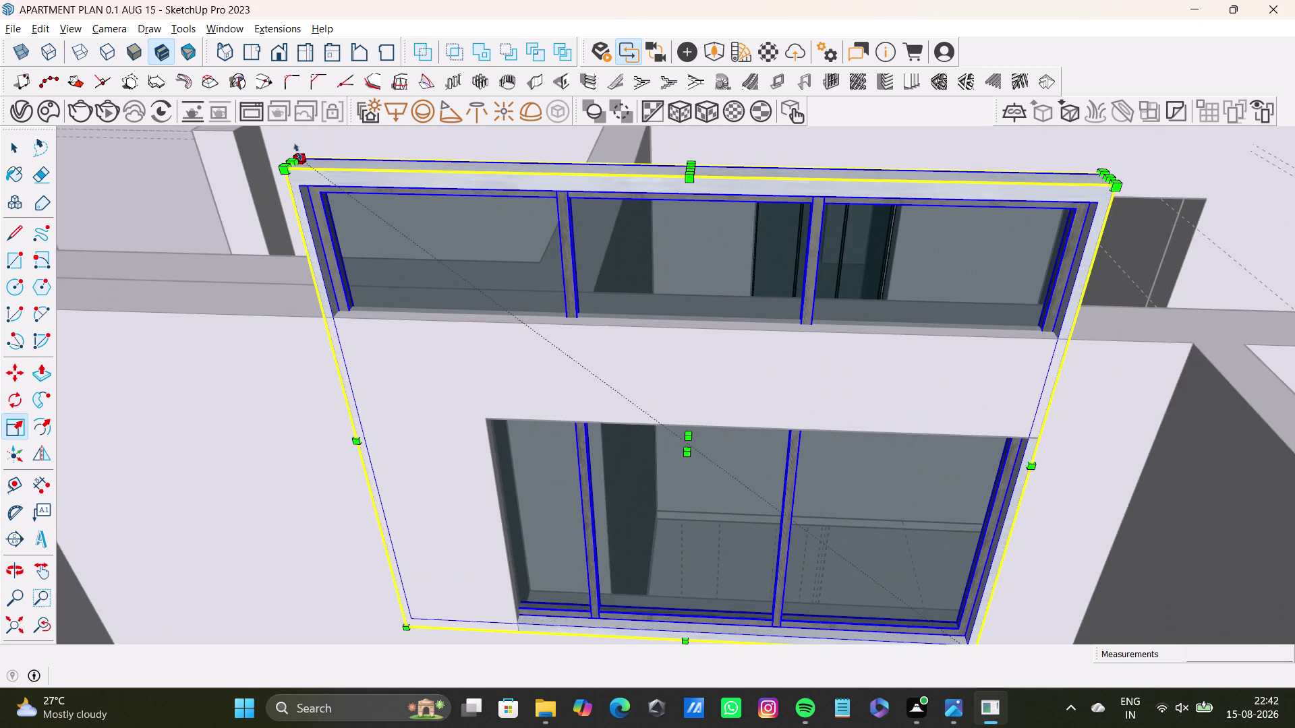
drag(299, 153, 442, 344)
drag(771, 299, 771, 335)
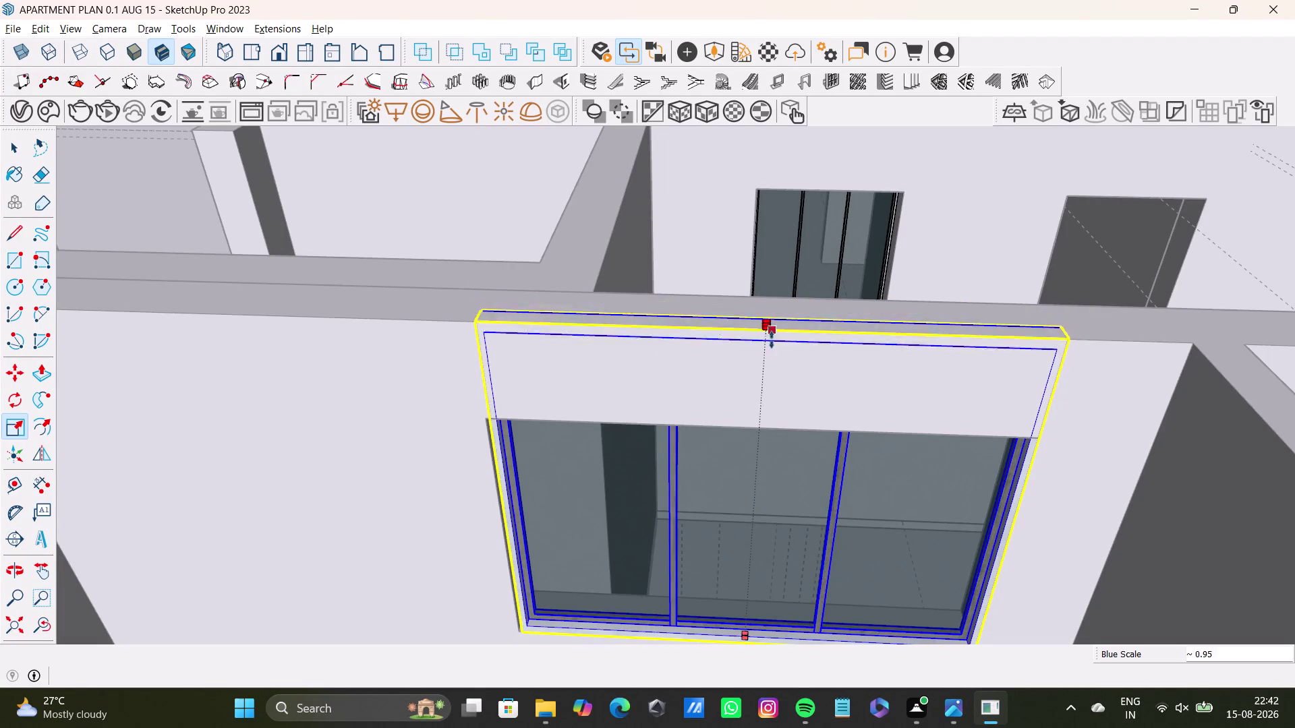
drag(771, 335, 763, 422)
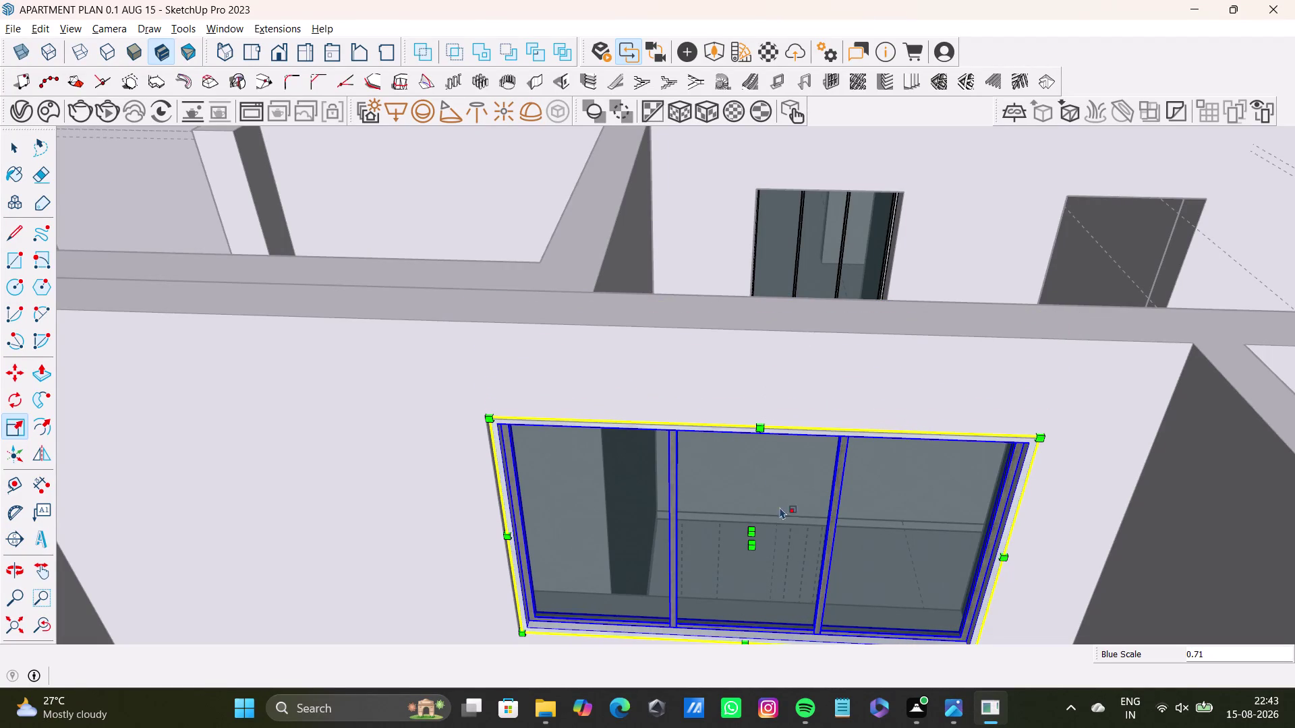
Narrow the window to the opening's width and finish scaling.
middle_drag(840, 560, 851, 395)
drag(737, 433, 739, 433)
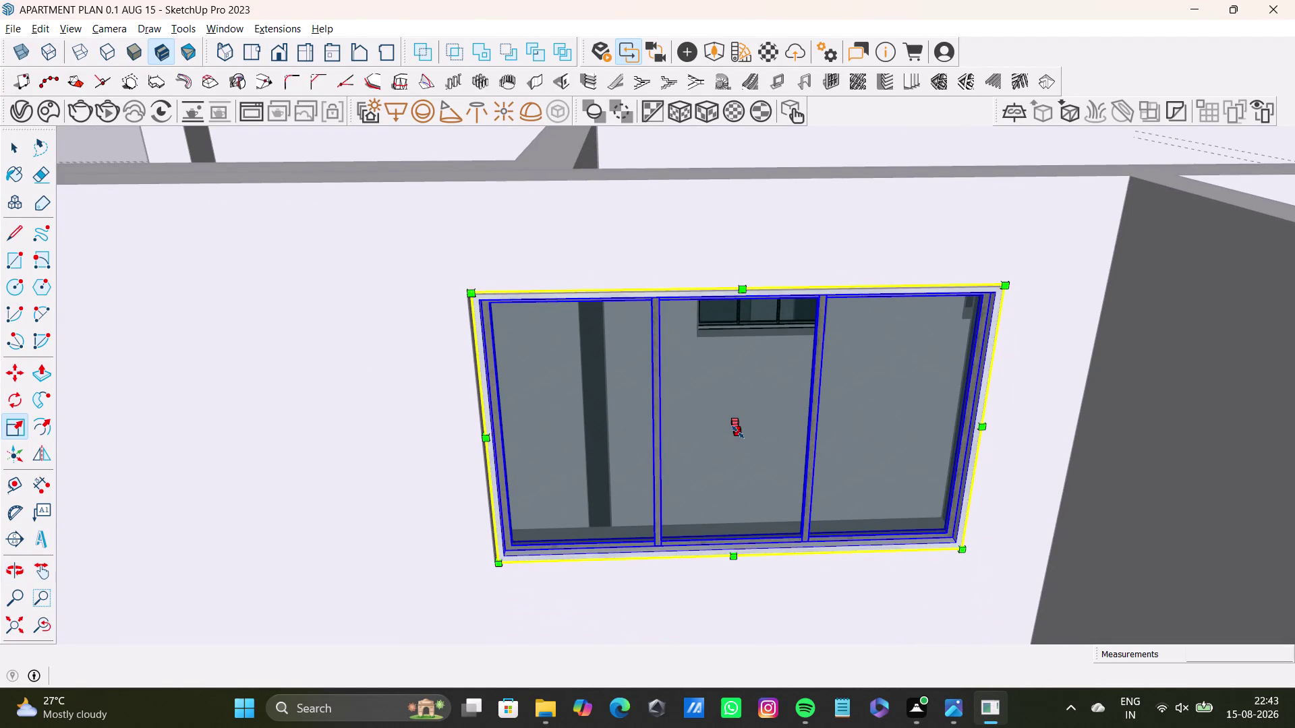
drag(738, 433, 737, 426)
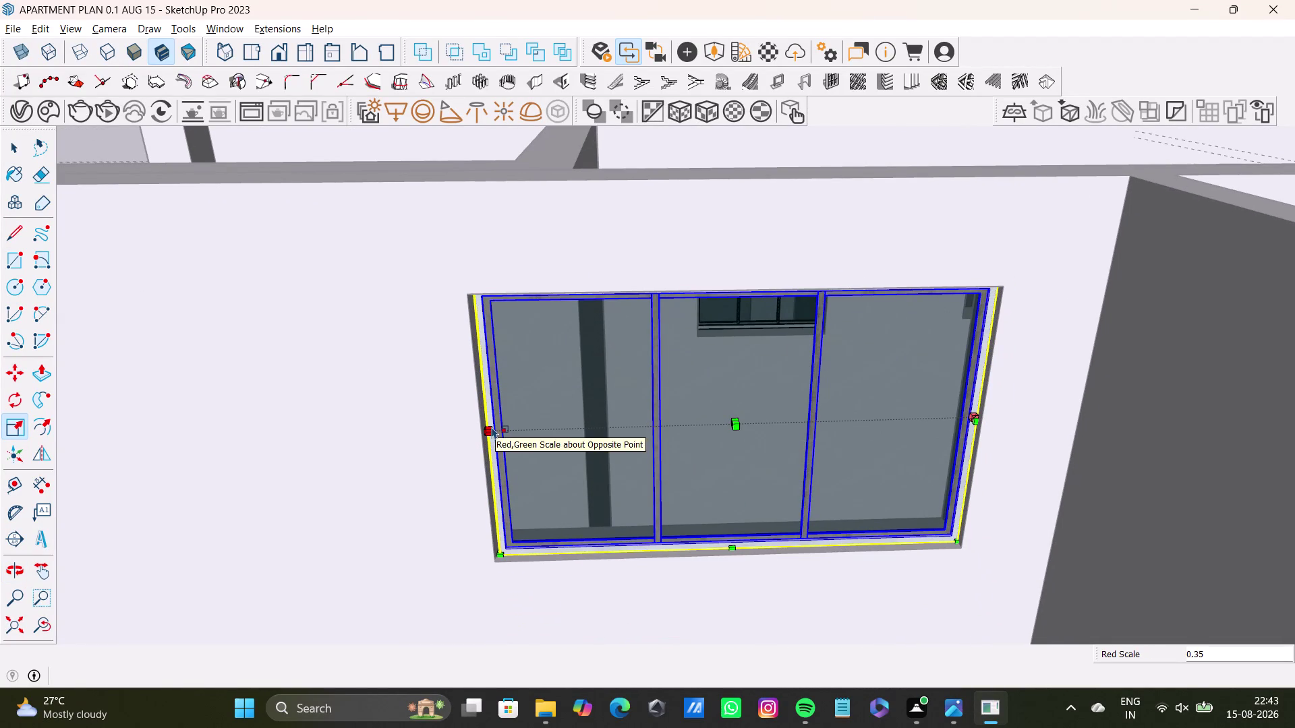
drag(491, 422, 484, 420)
drag(738, 431, 738, 425)
key(space)
scroll(down, 3)
middle_drag(737, 445, 479, 495)
scroll(down, 3)
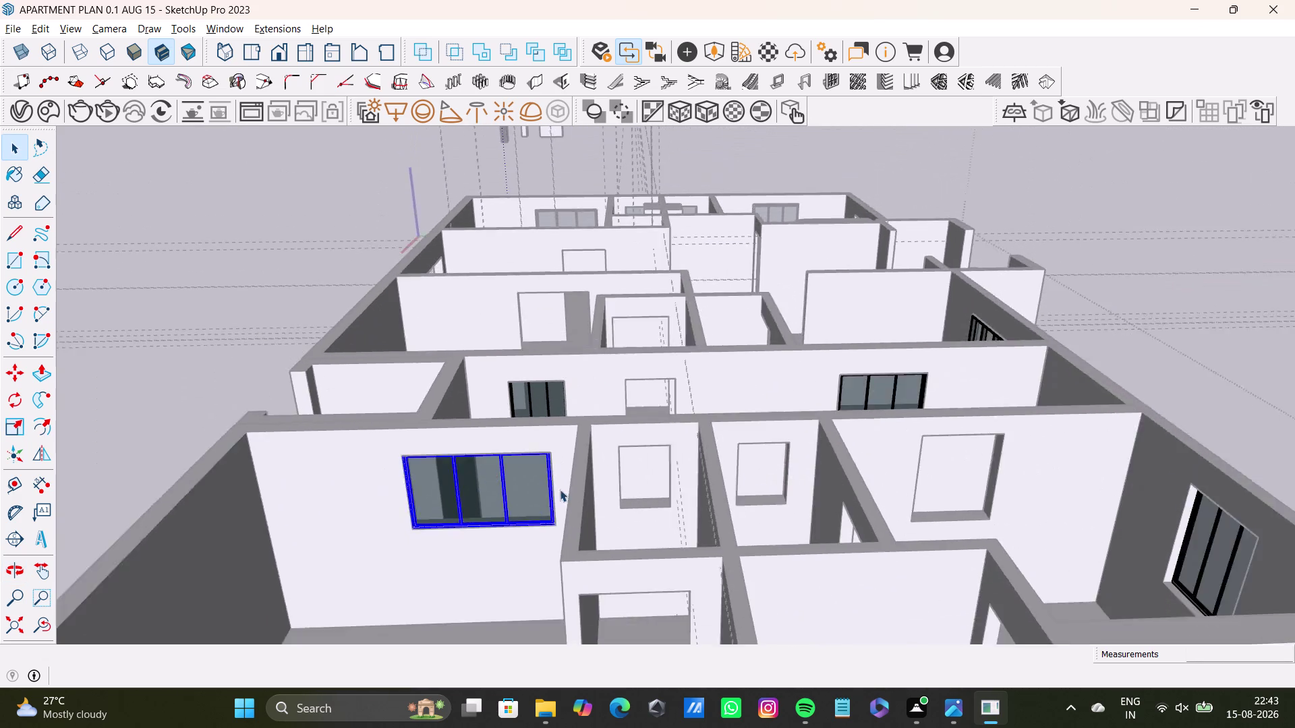
Move a three-pane window onto the next wall's tall opening.
scroll(down, 3)
key(m)
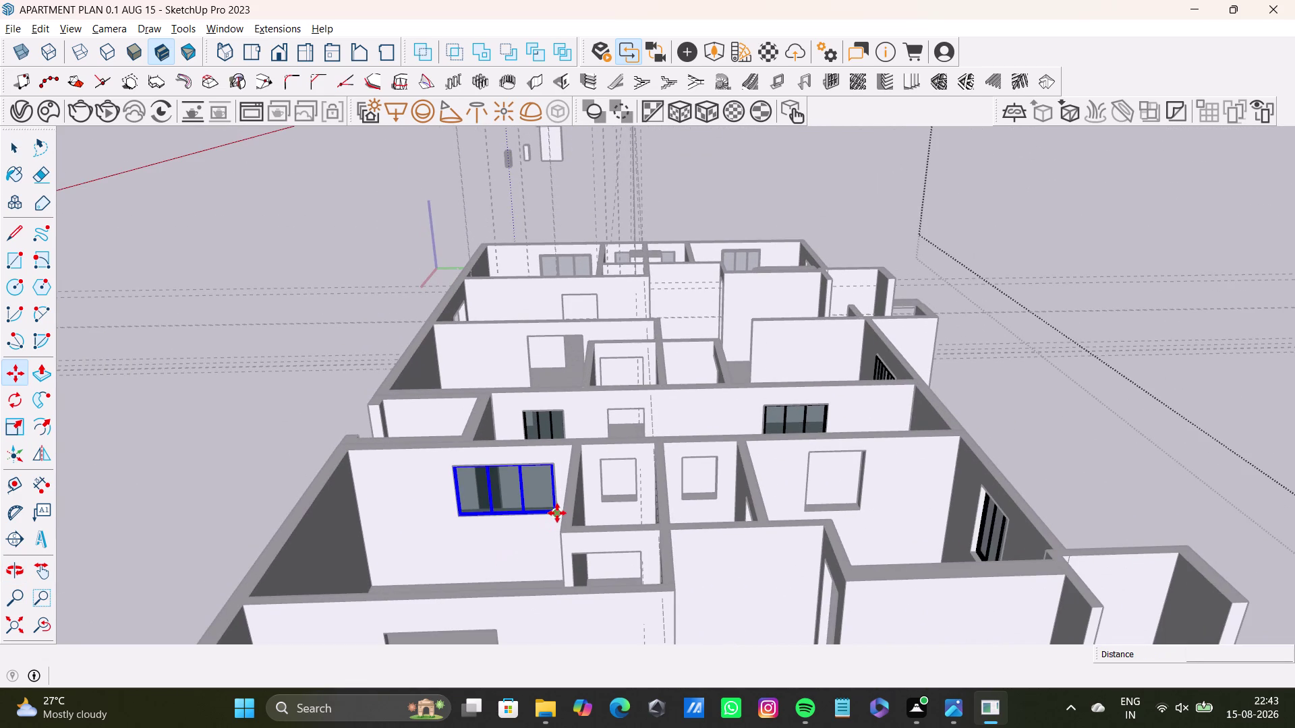
drag(557, 512, 579, 509)
scroll(up, 3)
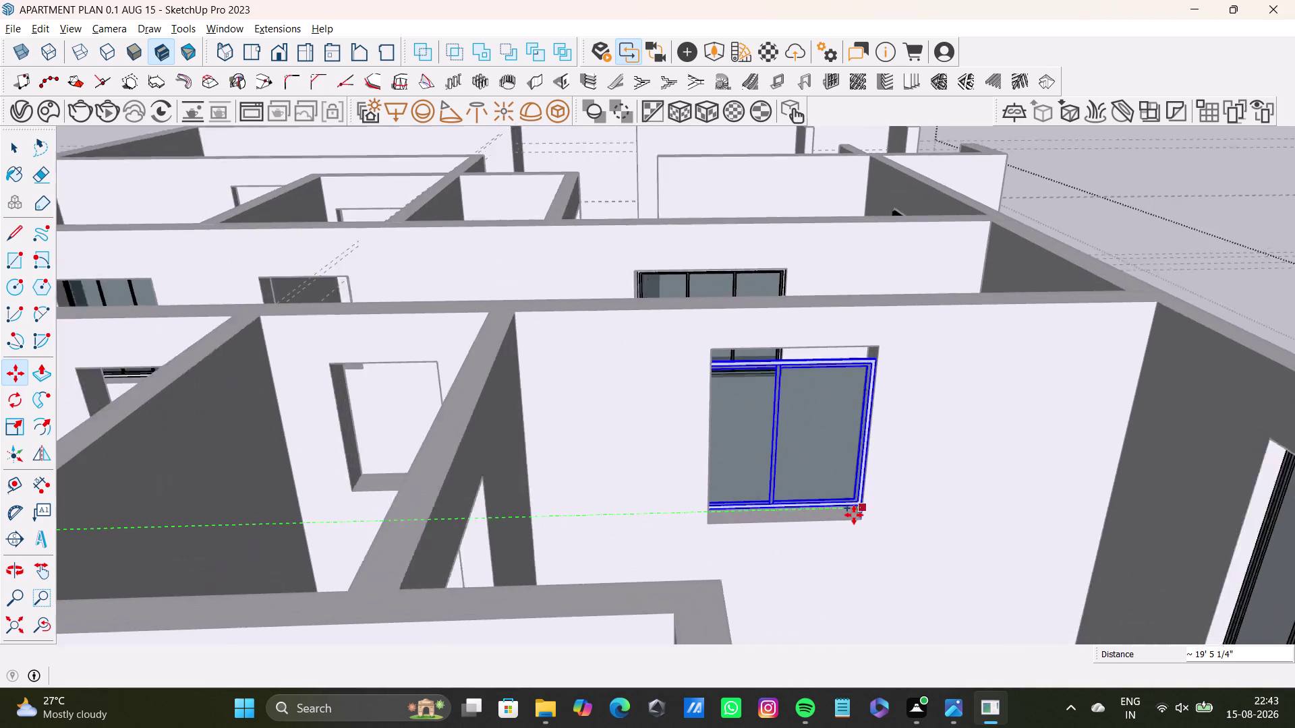
scroll(up, 3)
click(859, 515)
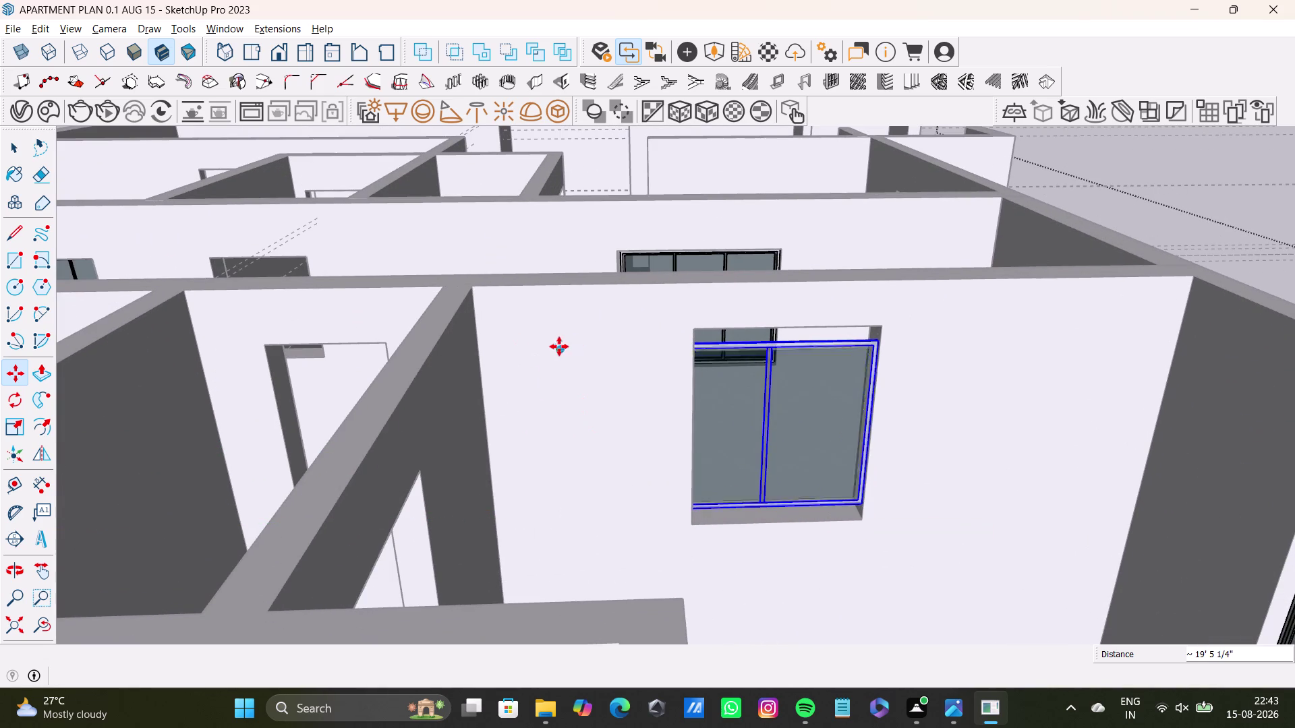
drag(555, 348, 652, 417)
Scale the window uniformly to 0.50 at the opening's bottom corner.
key(s)
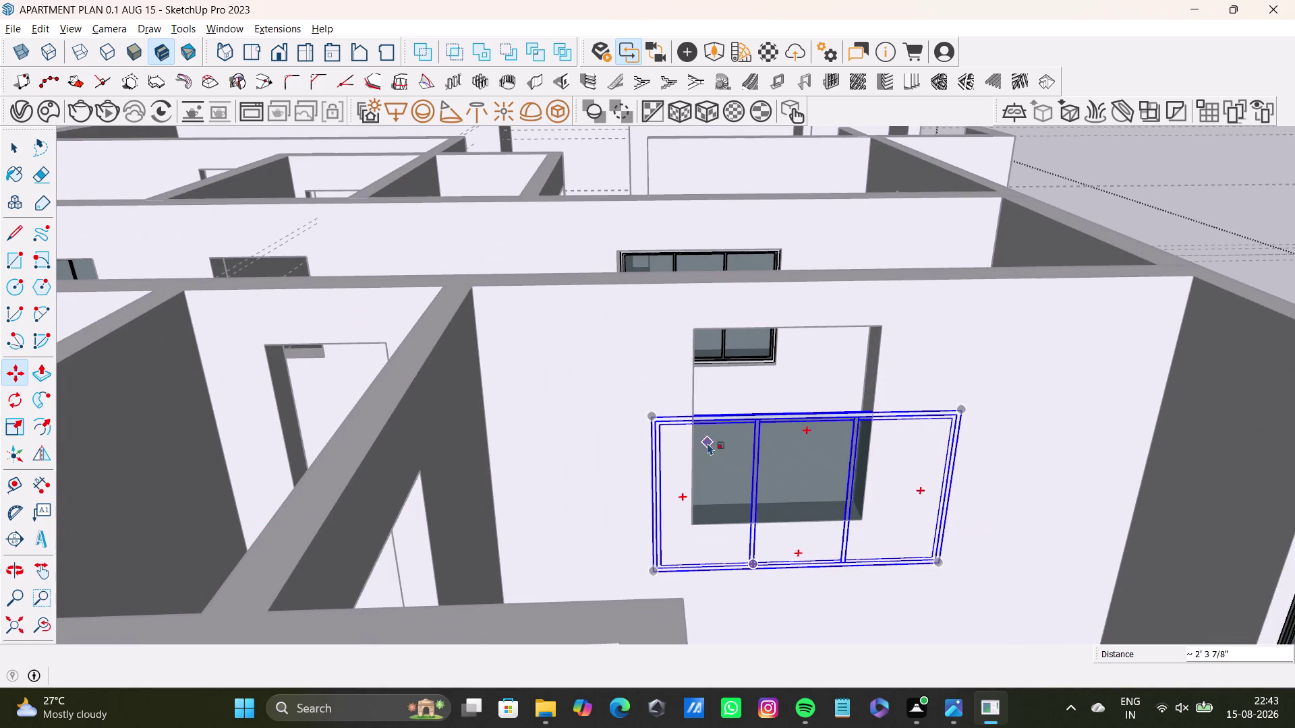
drag(654, 417, 803, 465)
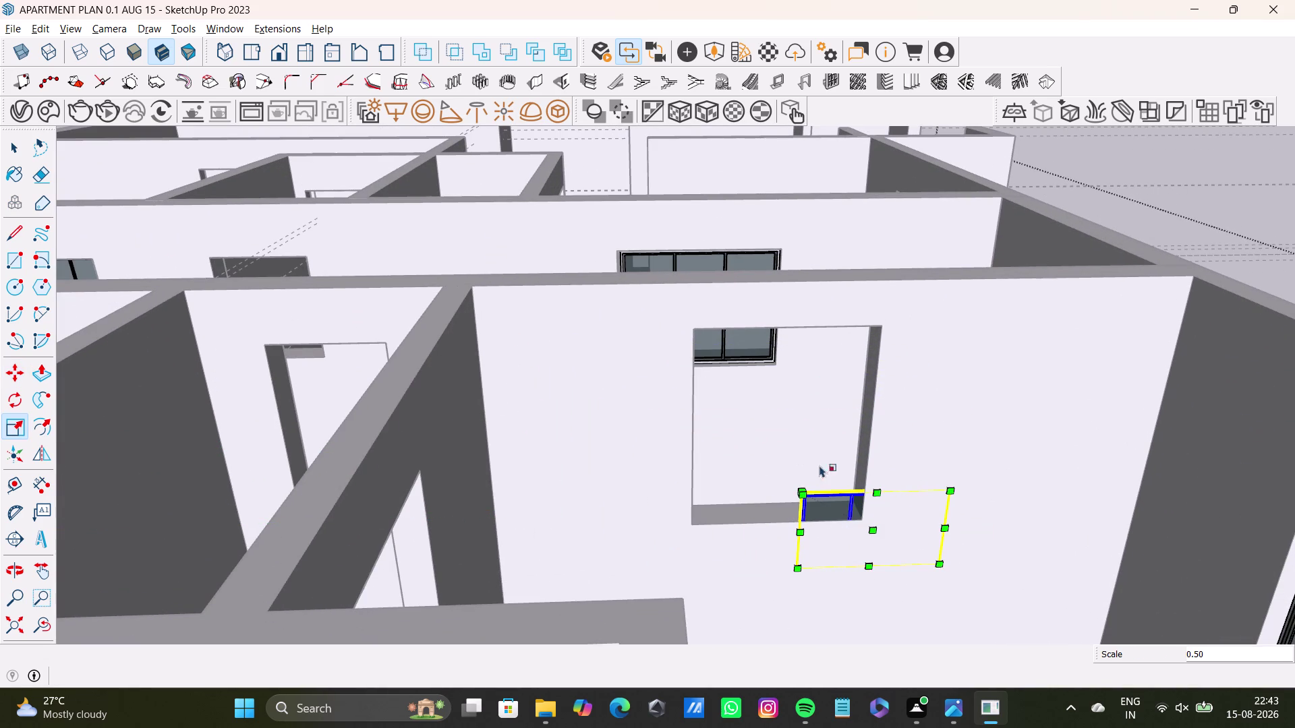
drag(938, 563, 876, 530)
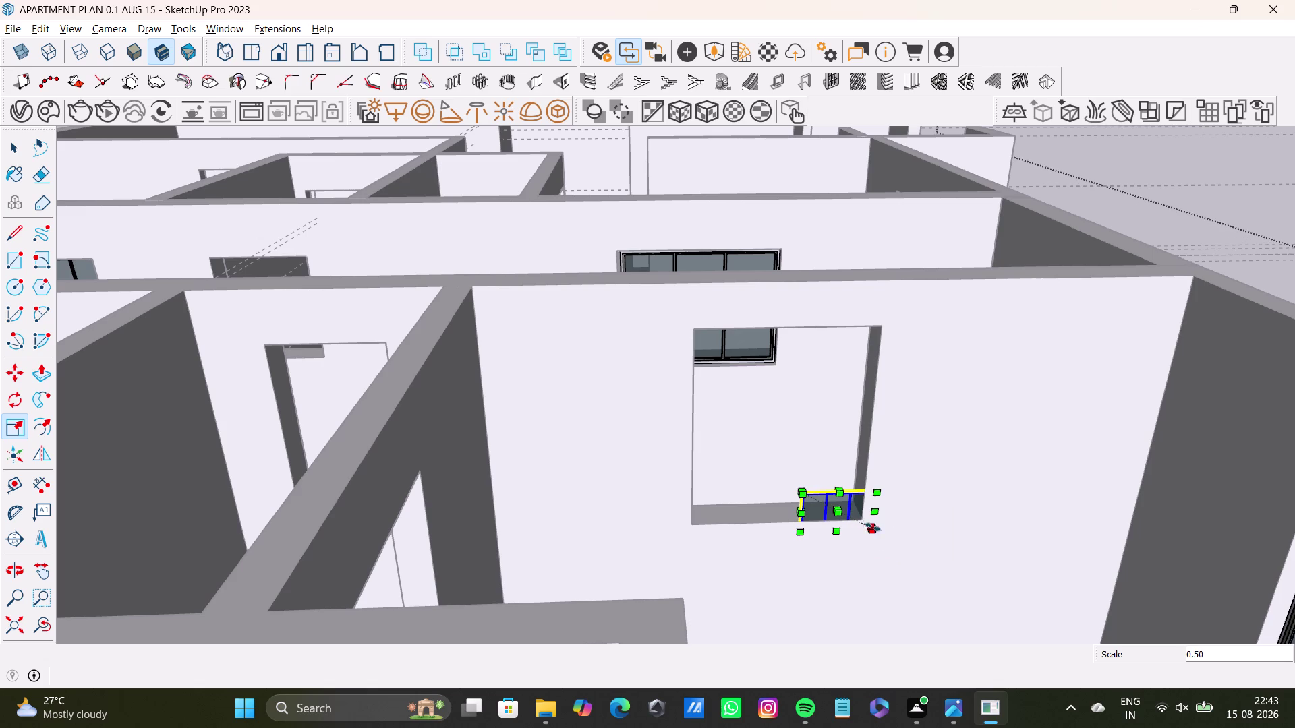
key(m)
drag(831, 501, 729, 489)
scroll(up, 3)
middle_drag(763, 501, 713, 483)
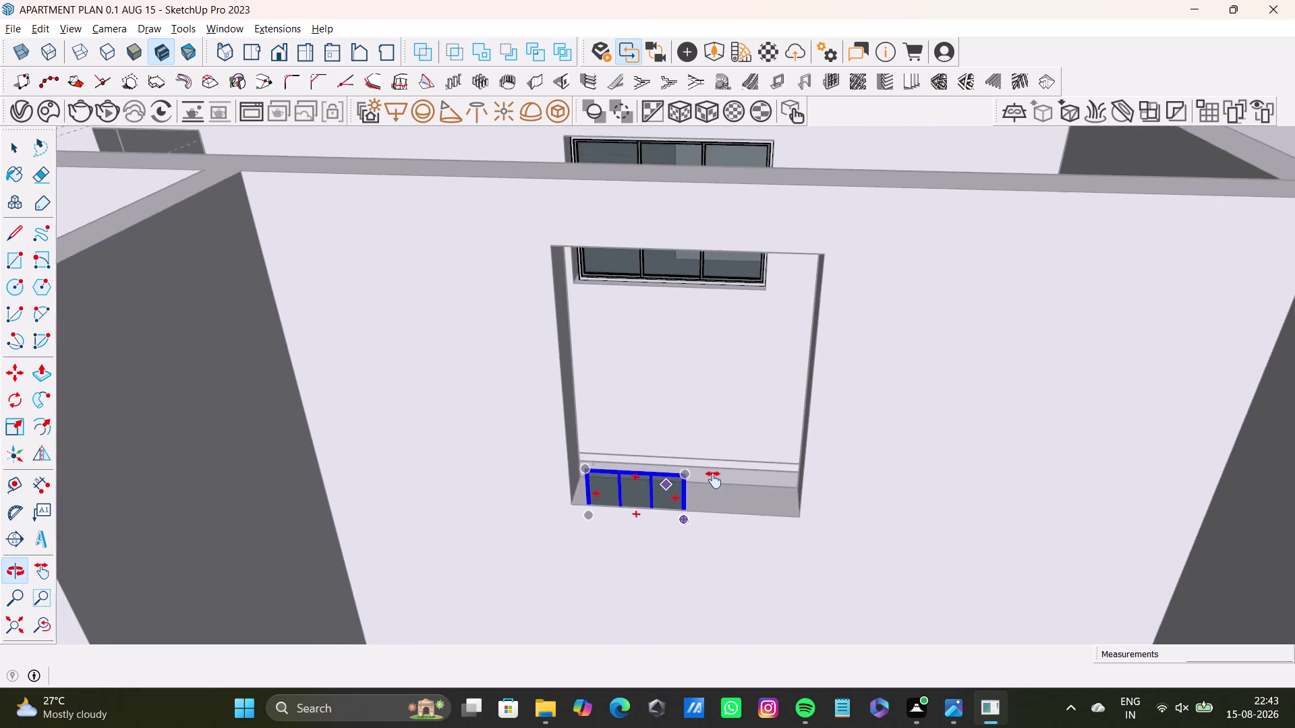
Try stretching the three-pane window across the opening, then undo the oversized stretch.
middle_drag(714, 484, 714, 480)
key(s)
scroll(up, 3)
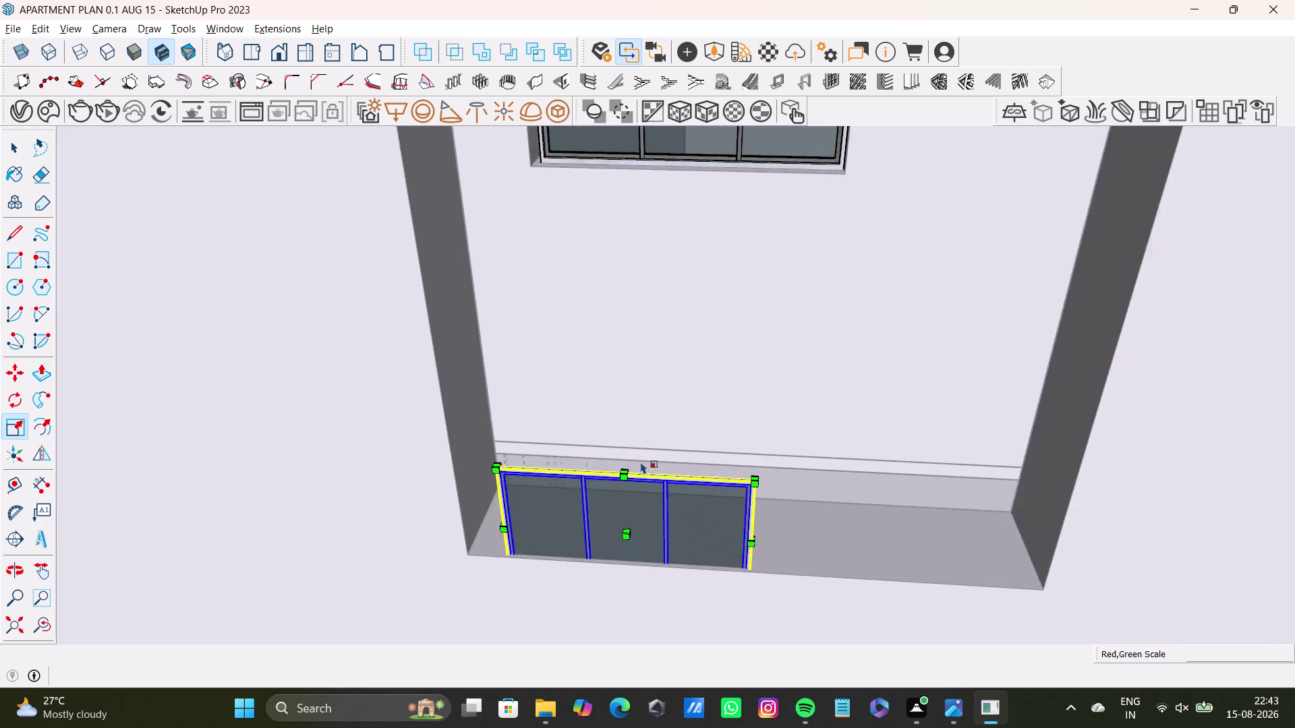
scroll(up, 3)
middle_drag(641, 462, 642, 348)
middle_drag(689, 307, 659, 481)
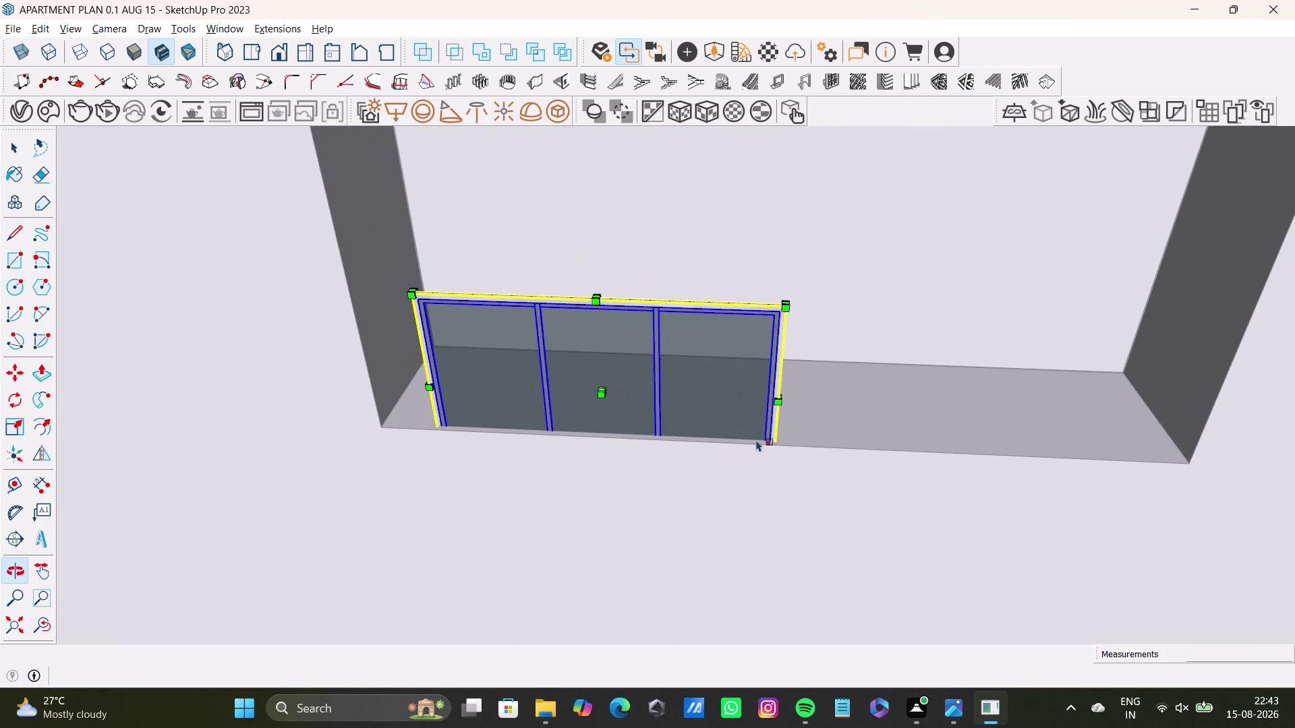
drag(782, 397, 1140, 381)
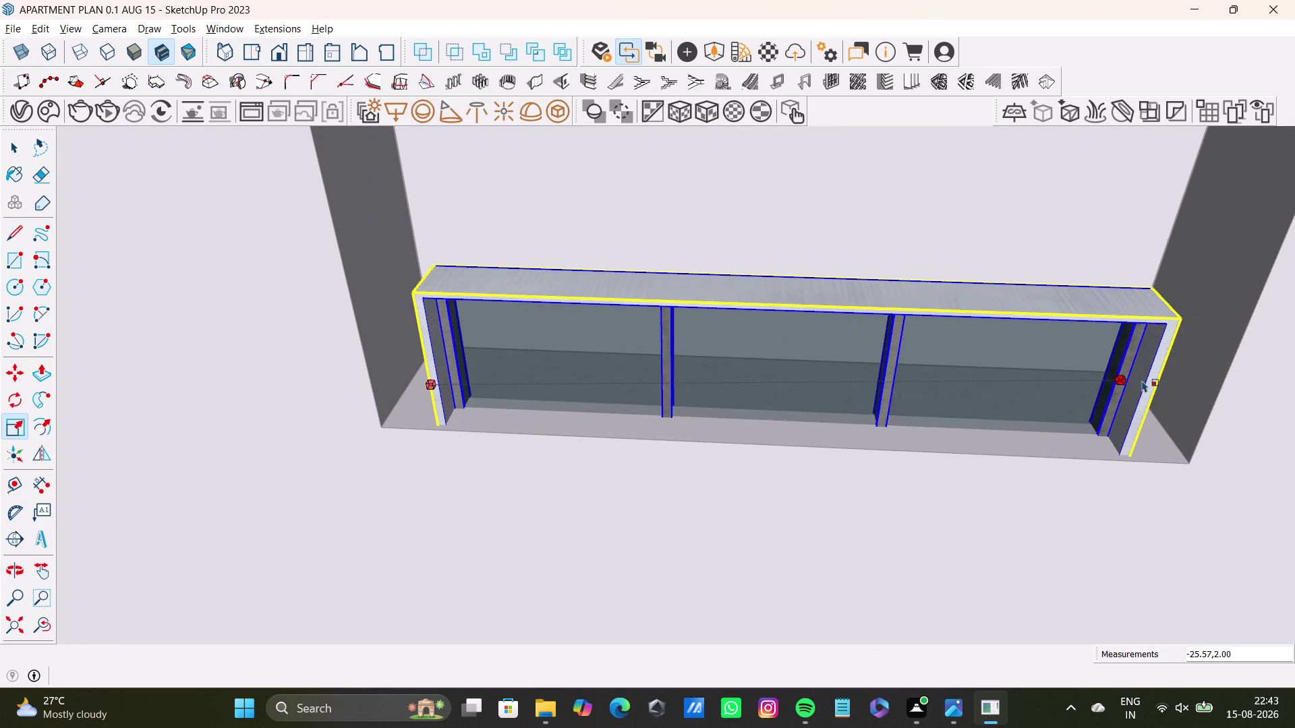
drag(1141, 381, 1141, 380)
drag(782, 281, 775, 204)
key(ctrl+z)
key(ctrl+z)
key(ctrl+z)
Move the three-pane window along the wall into the tall opening's lower corner.
scroll(down, 3)
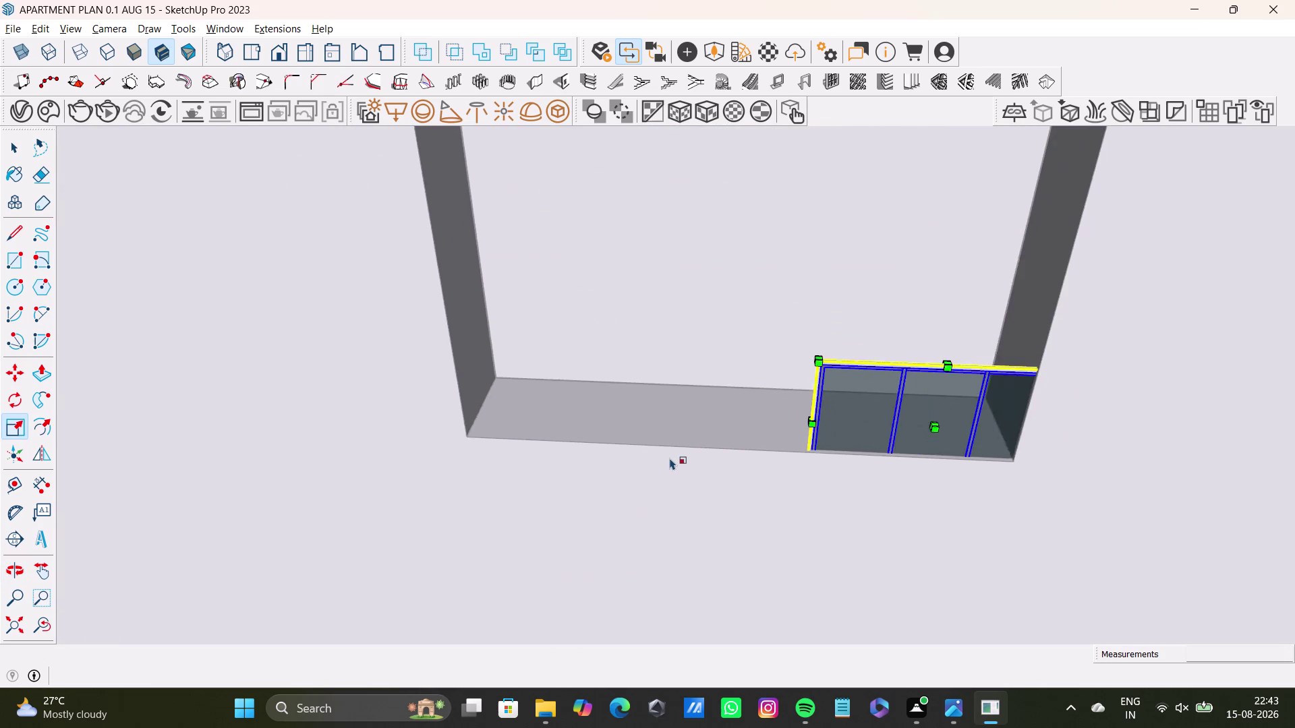
scroll(down, 3)
key(m)
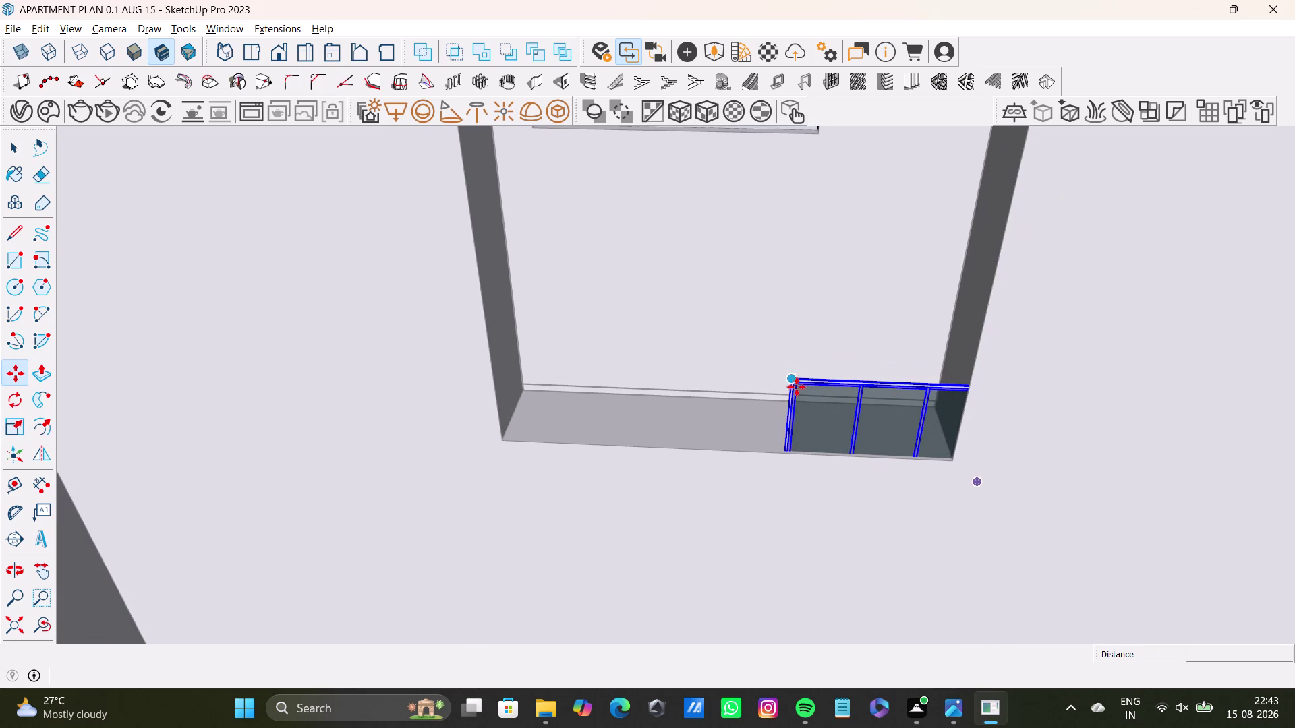
drag(796, 387, 685, 293)
scroll(up, 3)
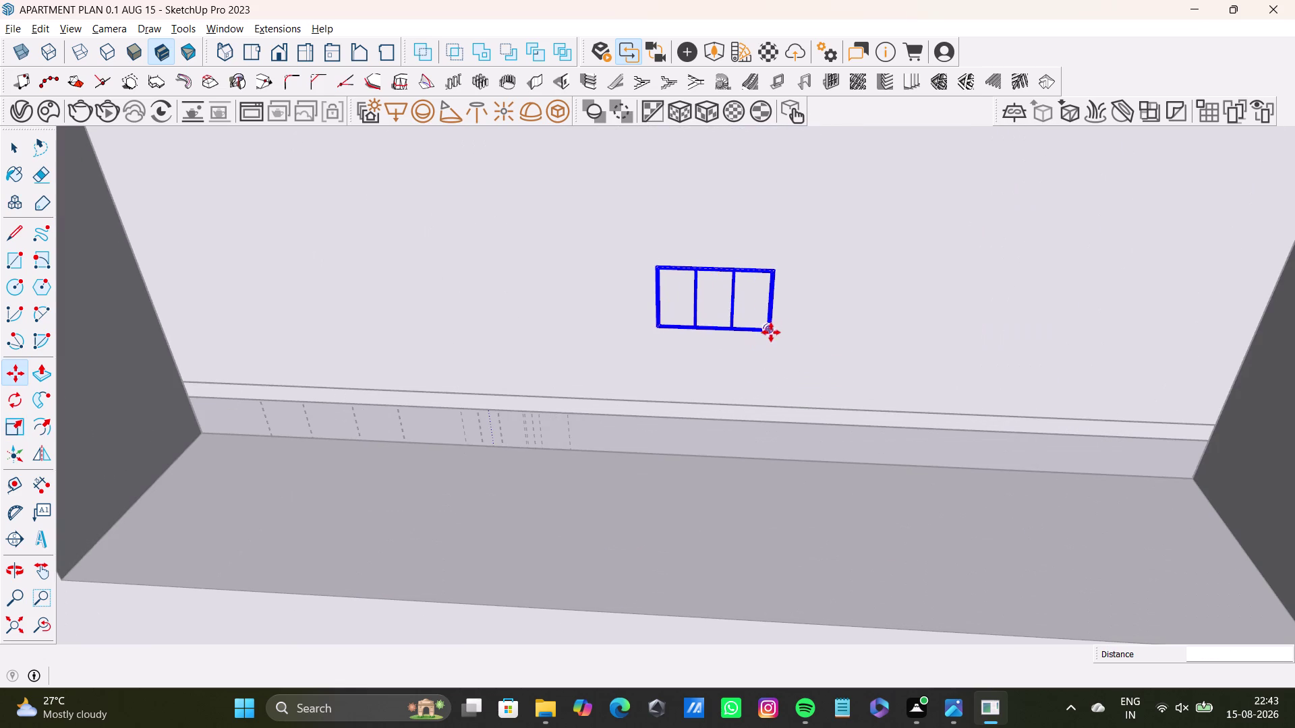
click(771, 332)
scroll(down, 3)
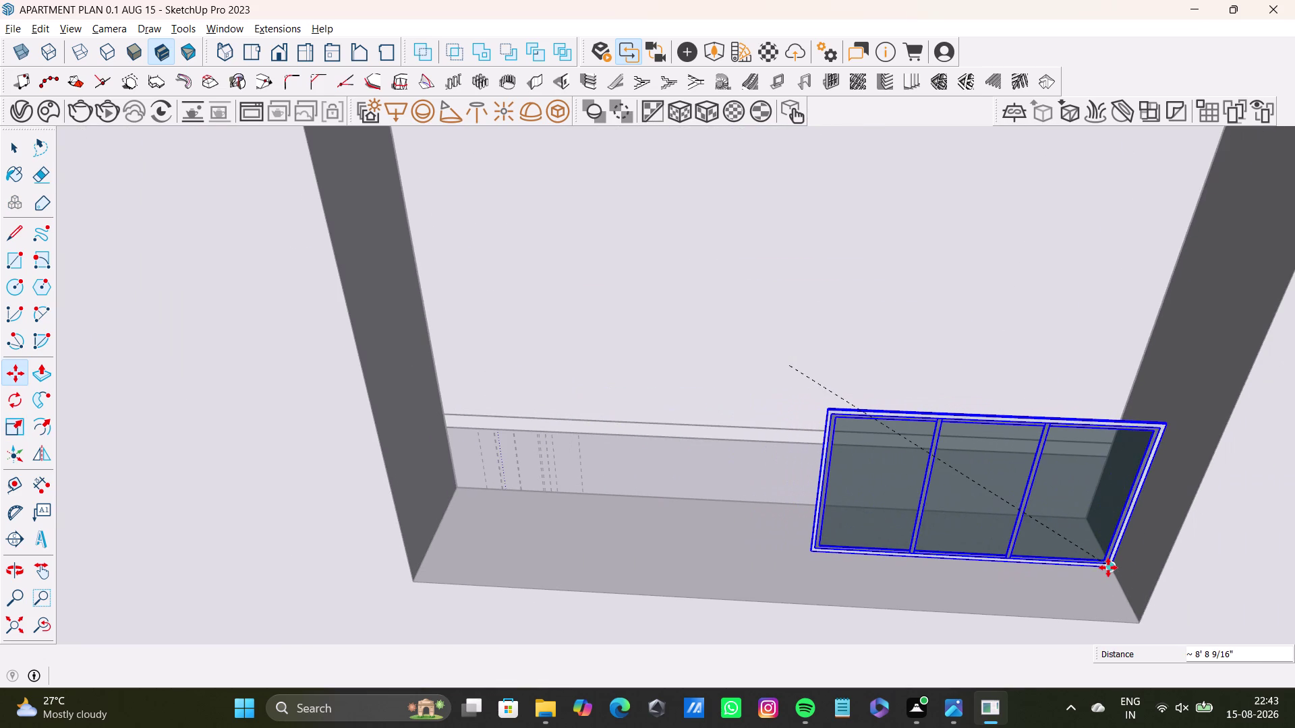
click(1113, 569)
Scale the window from its corner grip to stretch it across the opening.
key(s)
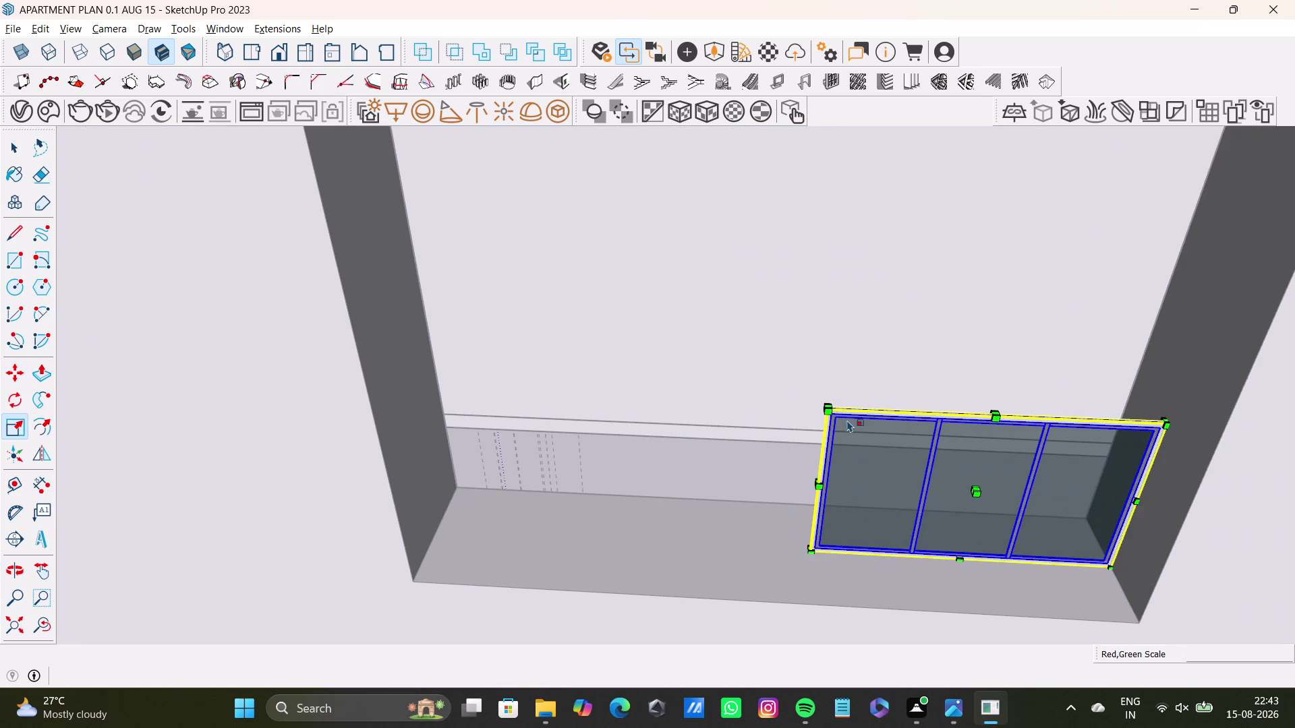
scroll(up, 3)
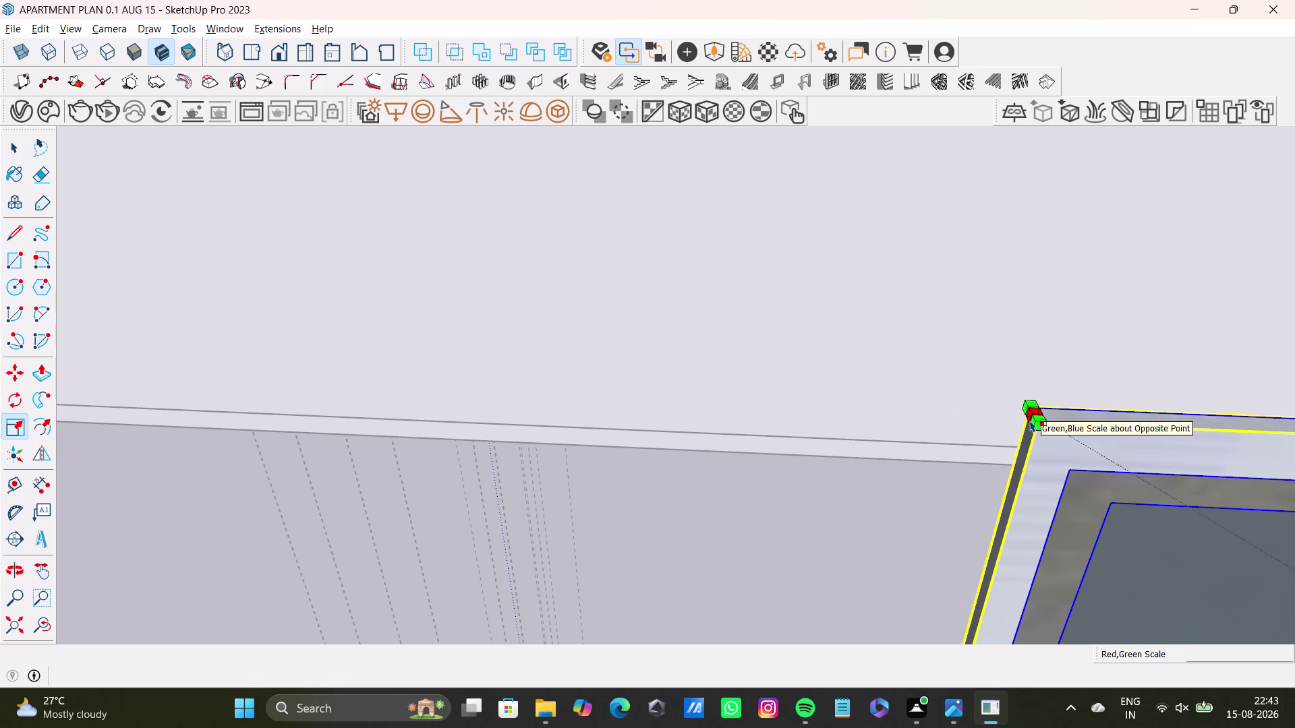
scroll(down, 3)
middle_drag(1004, 548, 926, 354)
middle_drag(887, 526, 1024, 568)
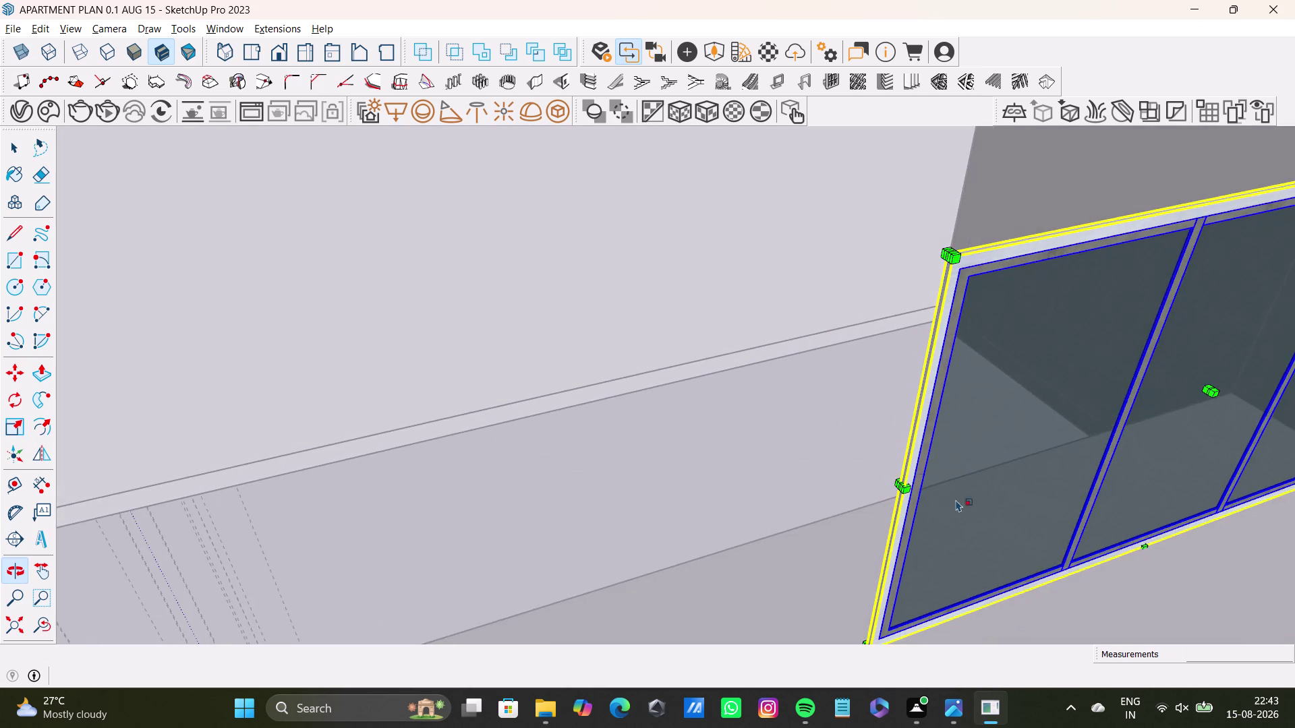
scroll(up, 3)
scroll(up, 3)
scroll(down, 3)
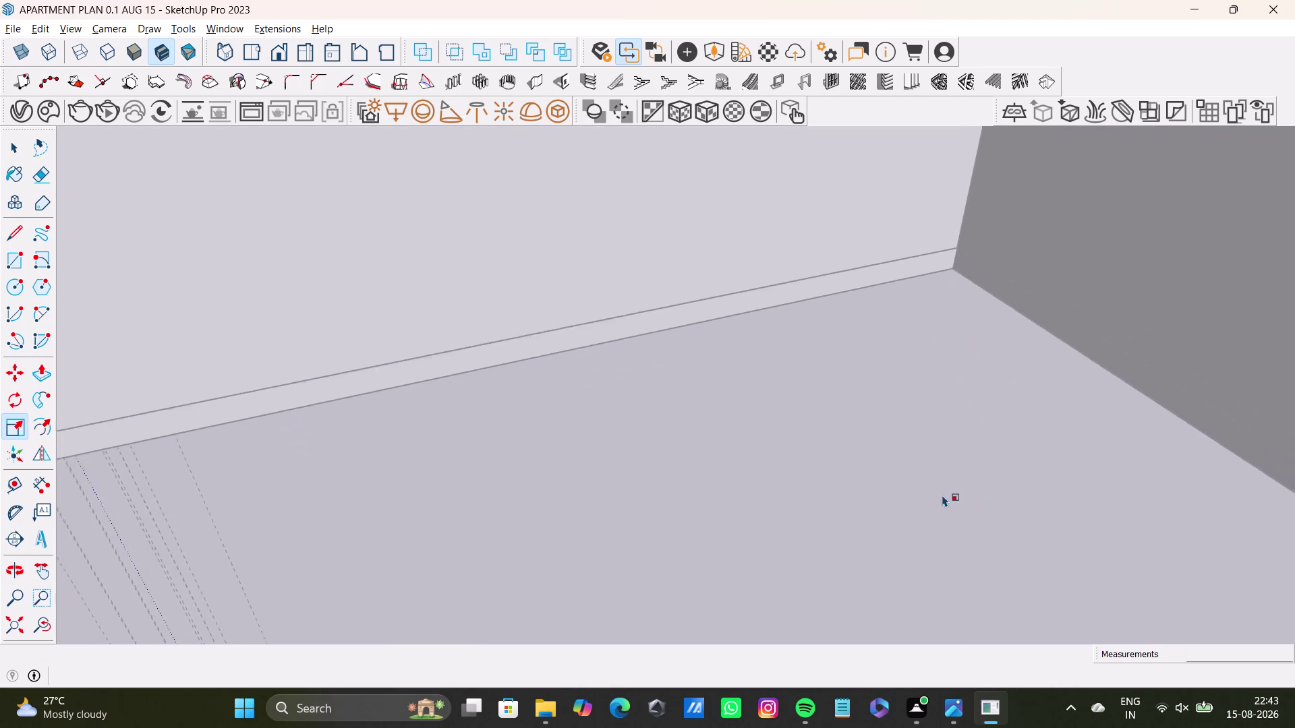
scroll(down, 3)
scroll(up, 3)
scroll(down, 3)
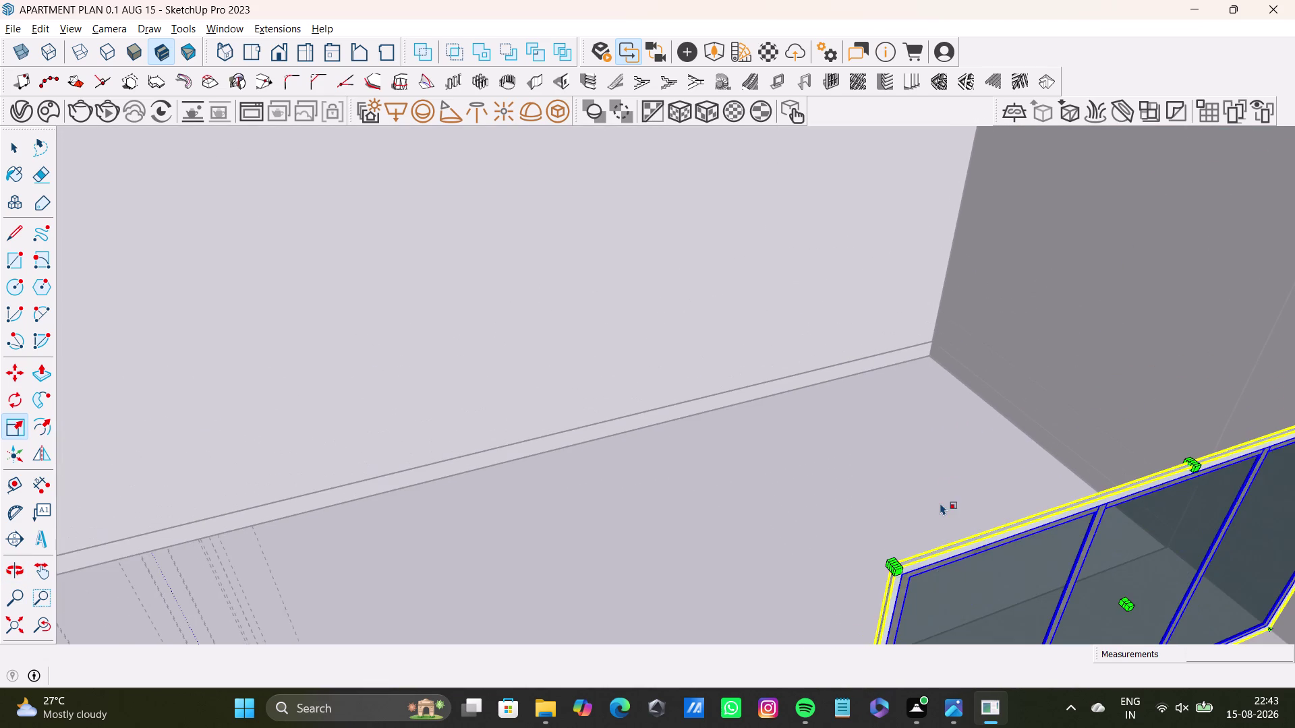
drag(1132, 607, 1156, 624)
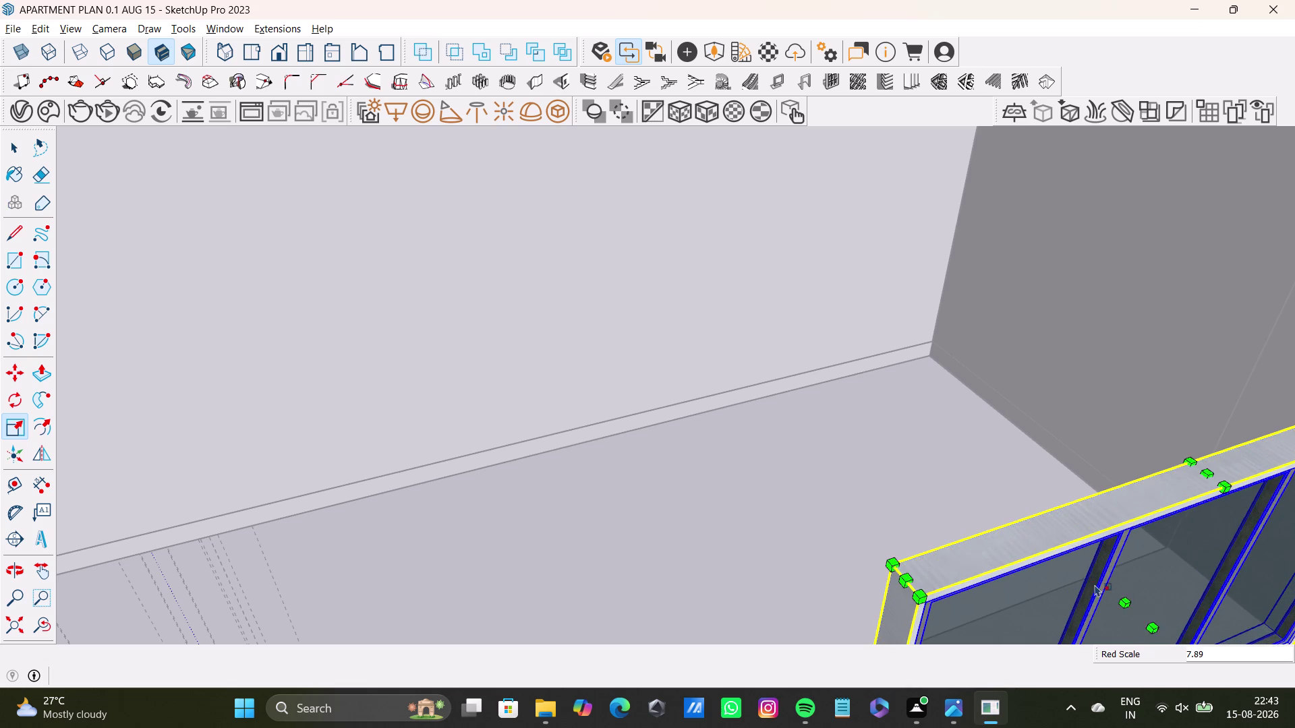
Enlarge the window uniformly in several drags toward the opening's size.
middle_drag(1079, 575, 872, 398)
drag(664, 363, 660, 363)
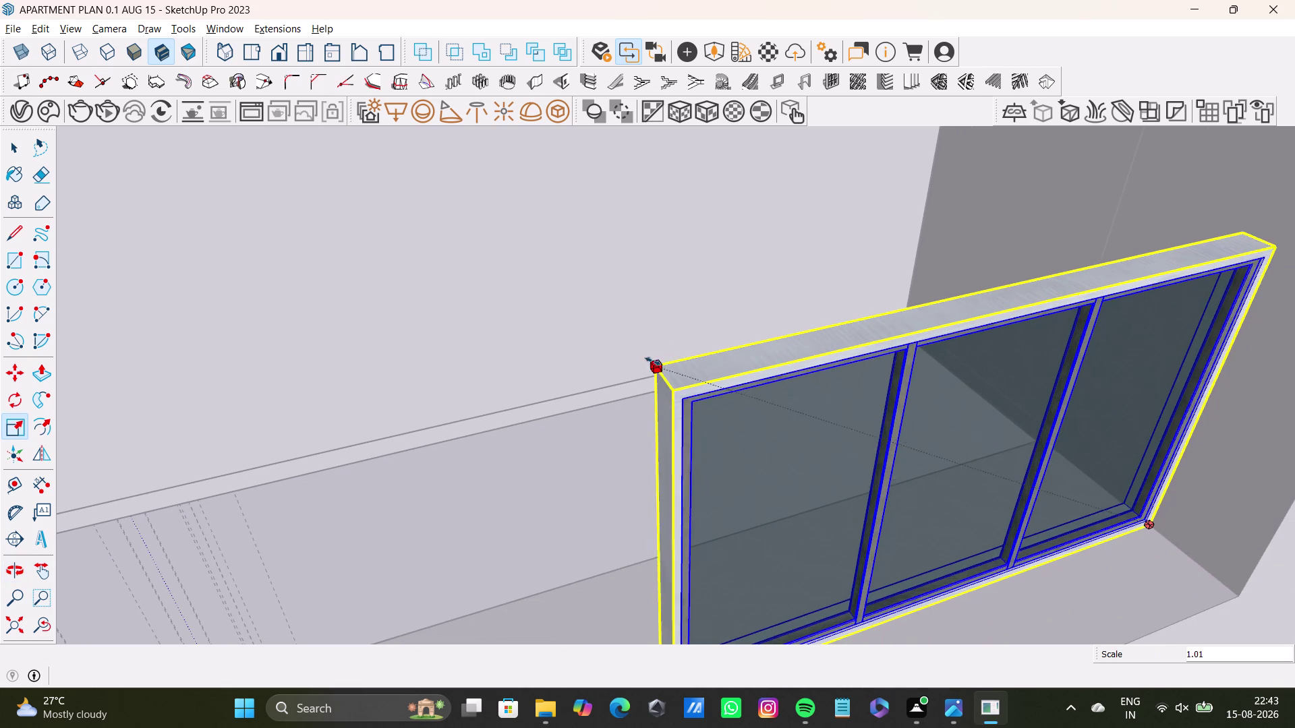
drag(659, 363, 143, 207)
scroll(down, 3)
middle_drag(404, 270, 639, 422)
drag(540, 393, 202, 278)
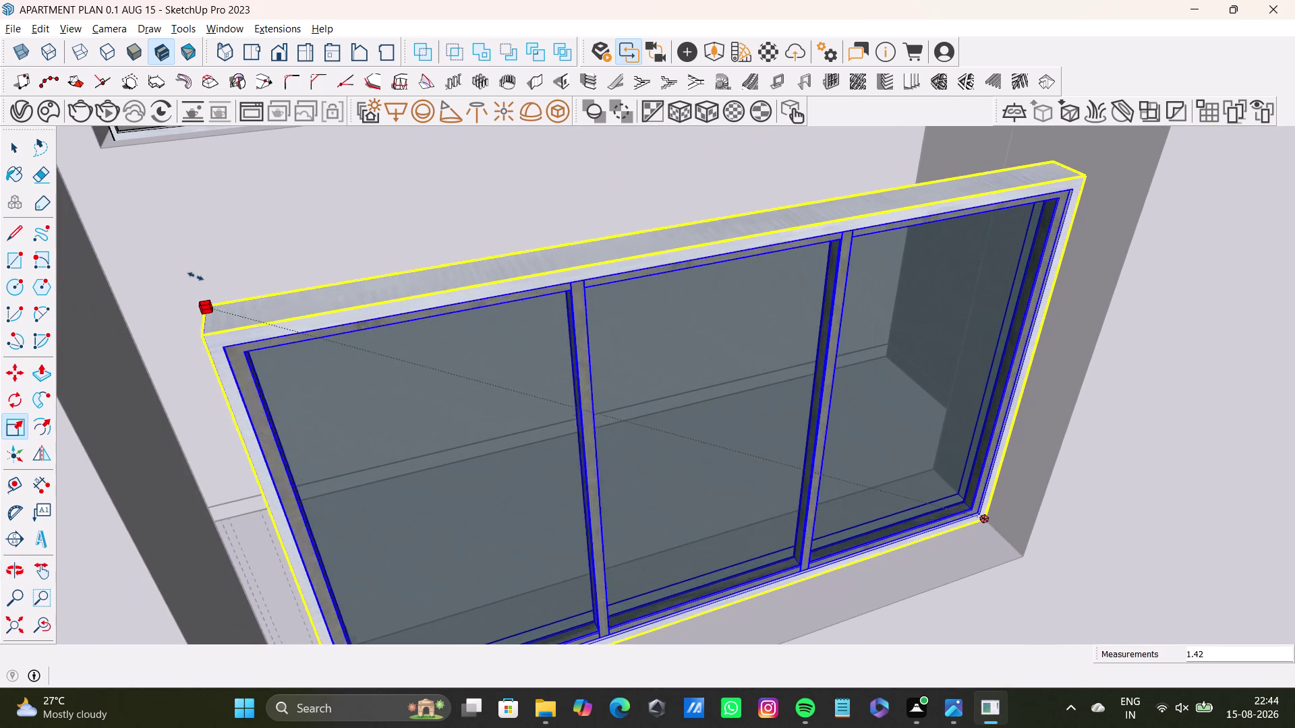
drag(202, 278, 133, 264)
middle_drag(364, 322, 460, 344)
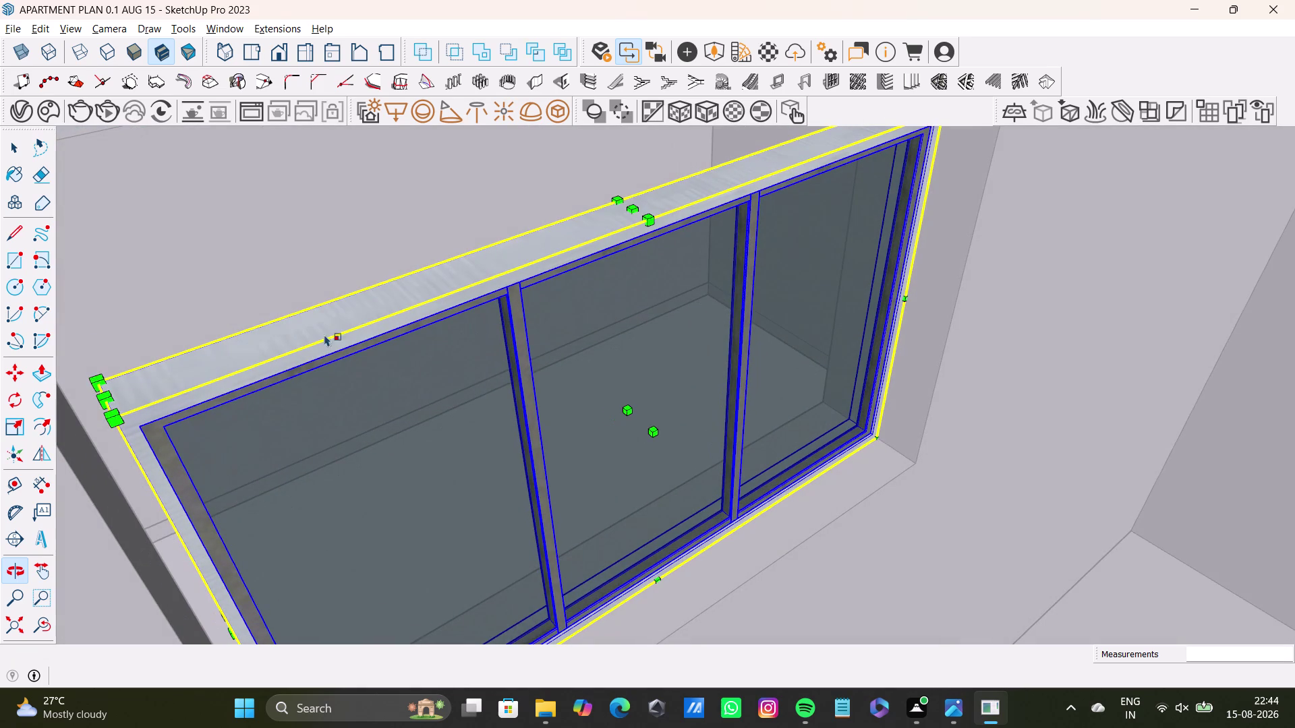
drag(101, 379, 58, 372)
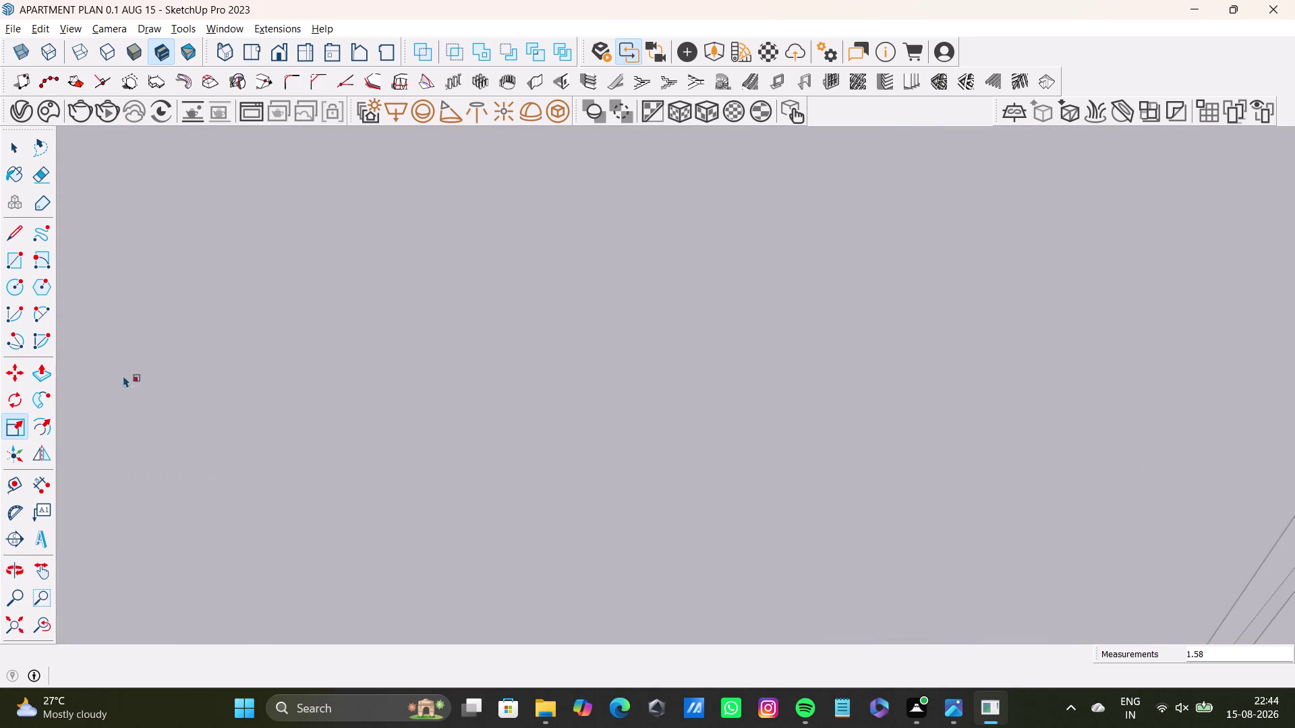
Orbit out to view the whole floor plan and undo the last scale change.
scroll(down, 3)
click(40, 625)
scroll(down, 3)
click(22, 612)
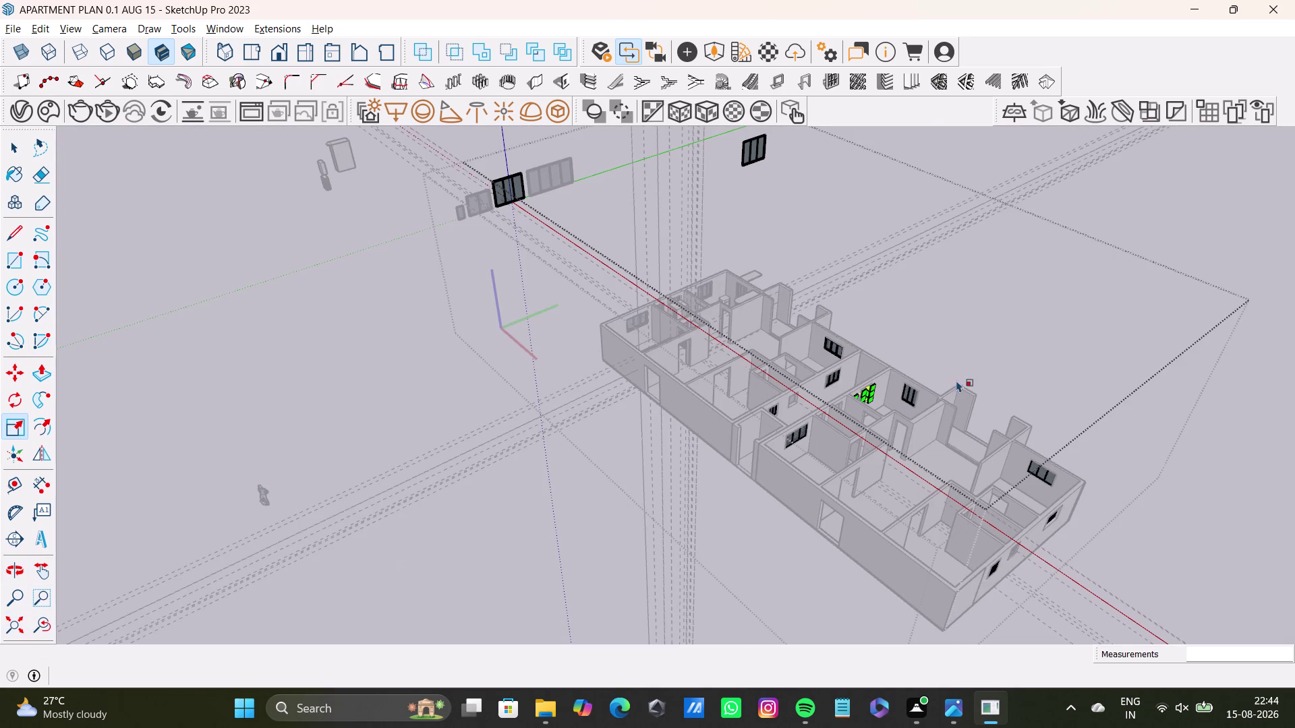
scroll(up, 3)
middle_drag(897, 387, 690, 427)
middle_drag(446, 344, 744, 340)
scroll(up, 3)
middle_drag(665, 433, 561, 395)
scroll(up, 3)
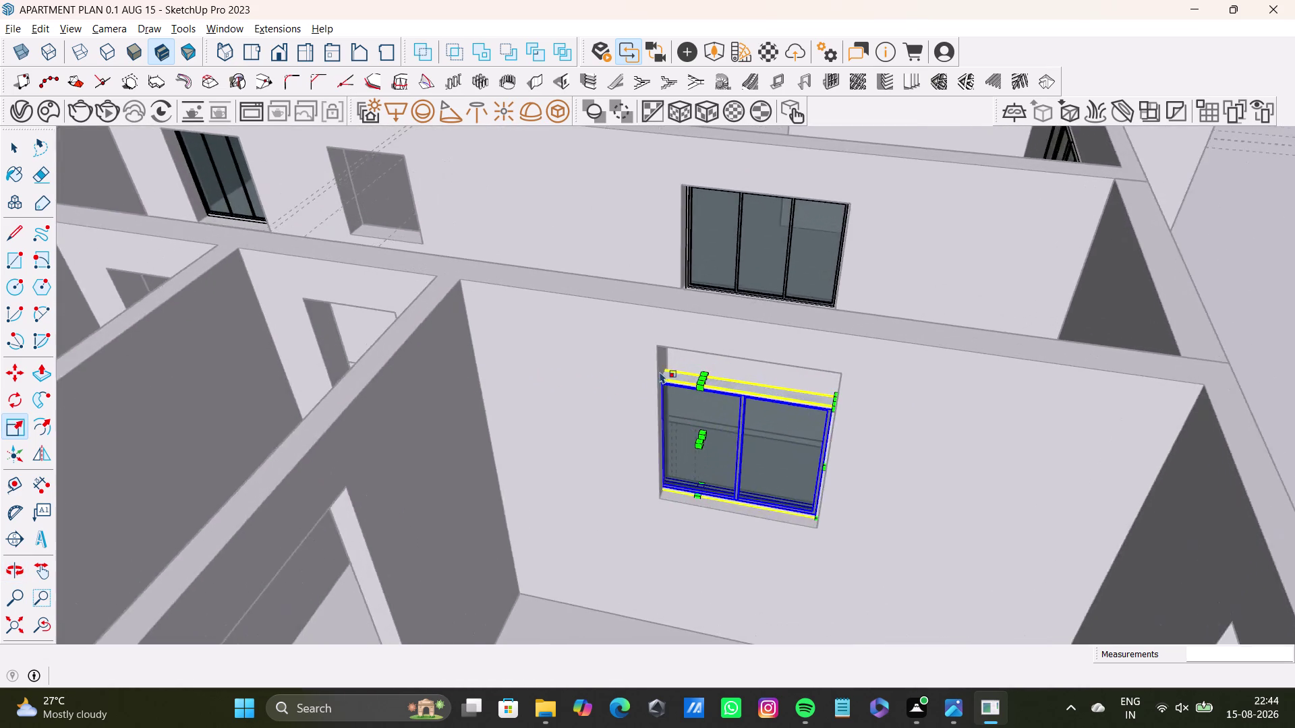
scroll(up, 3)
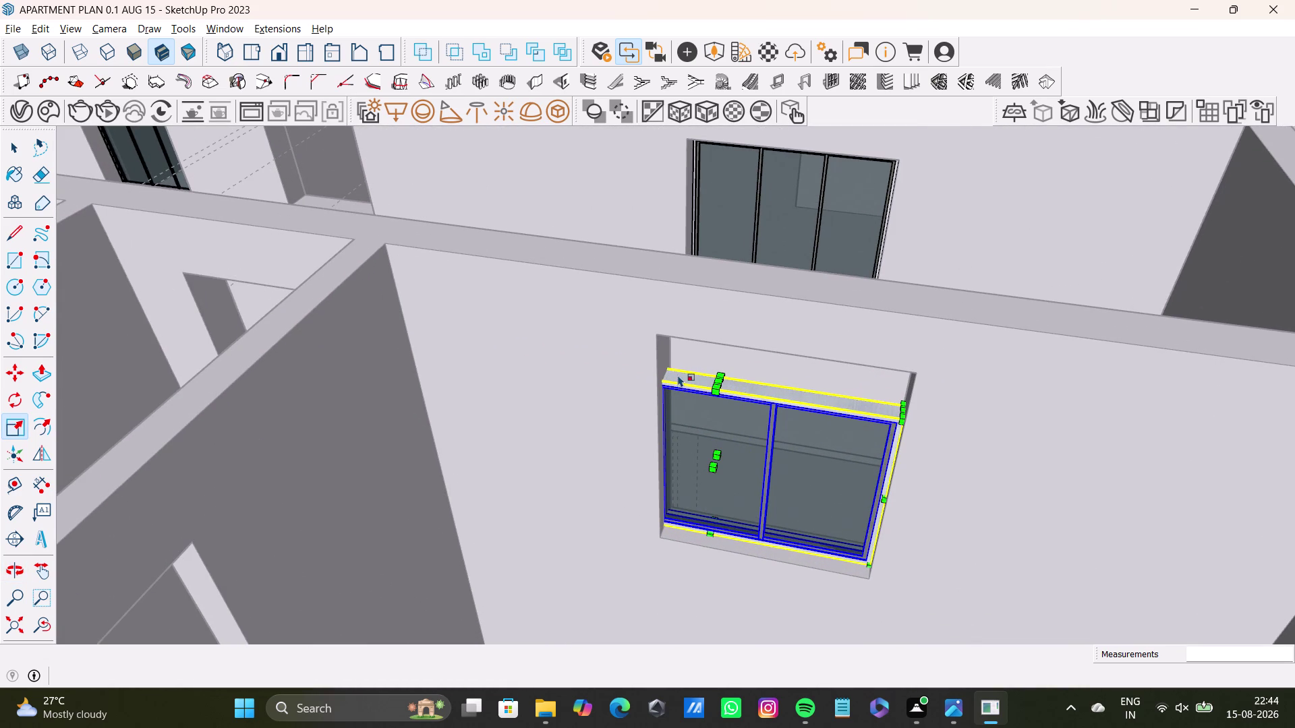
key(ctrl+z)
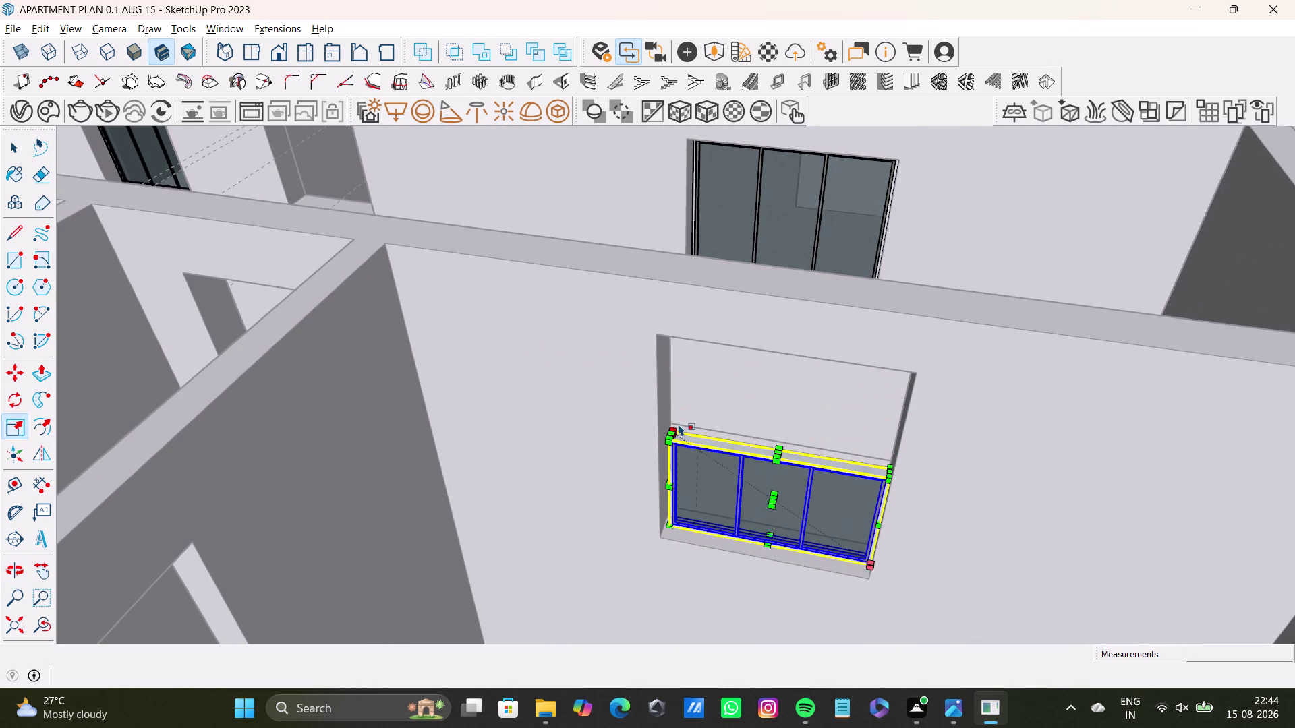
Stretch the three-panel window sideways to fill the opening's width.
drag(673, 427, 704, 389)
scroll(up, 3)
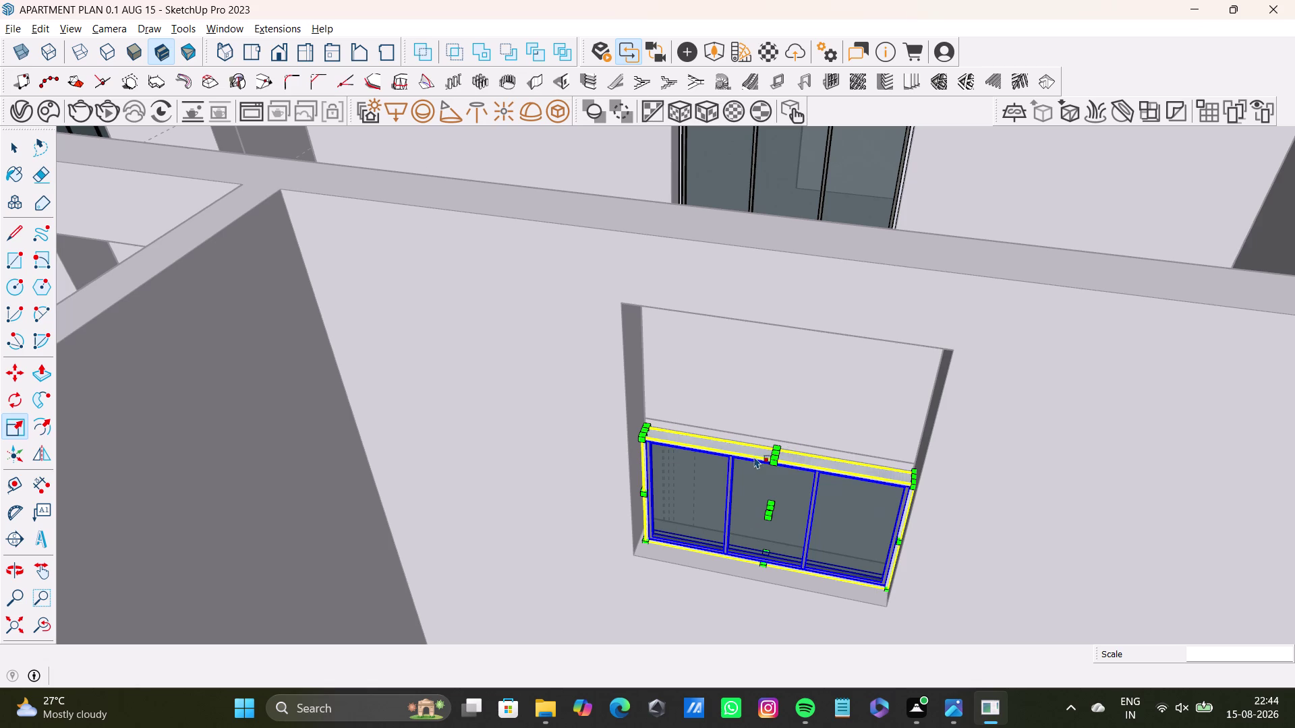
middle_drag(638, 502, 692, 504)
scroll(up, 3)
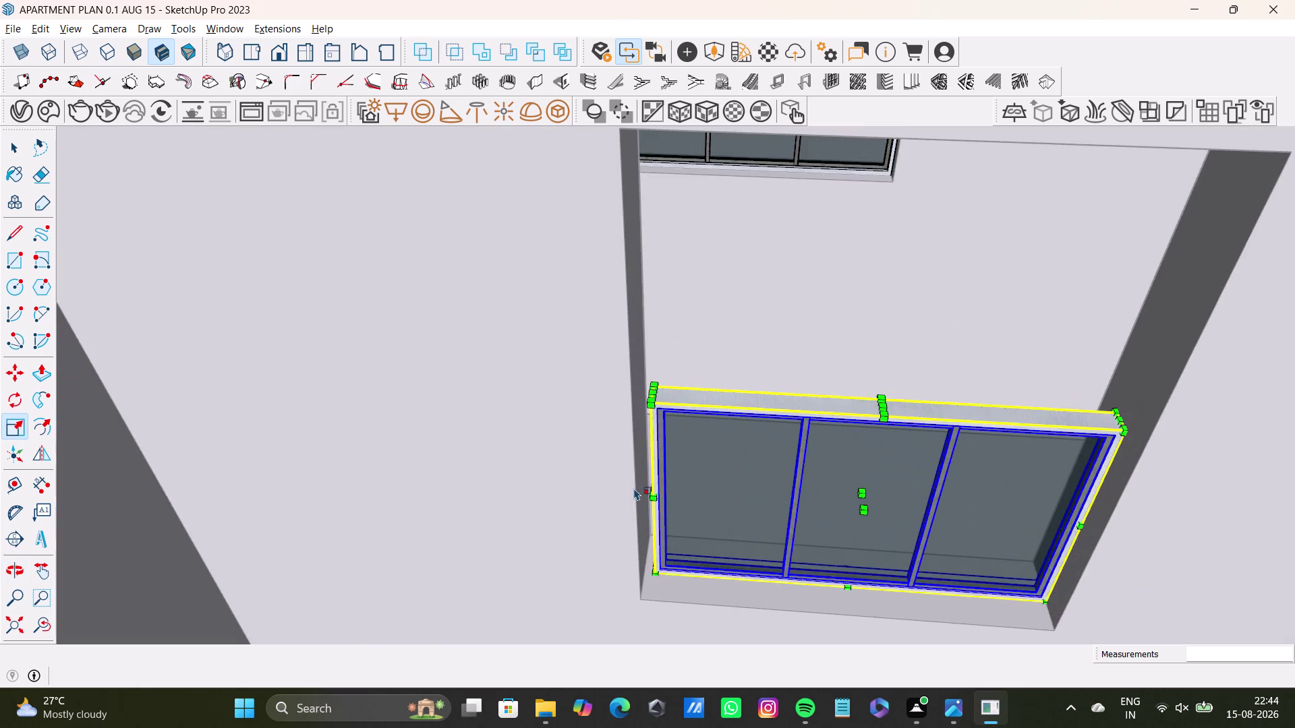
middle_drag(653, 534, 692, 542)
drag(663, 487, 659, 488)
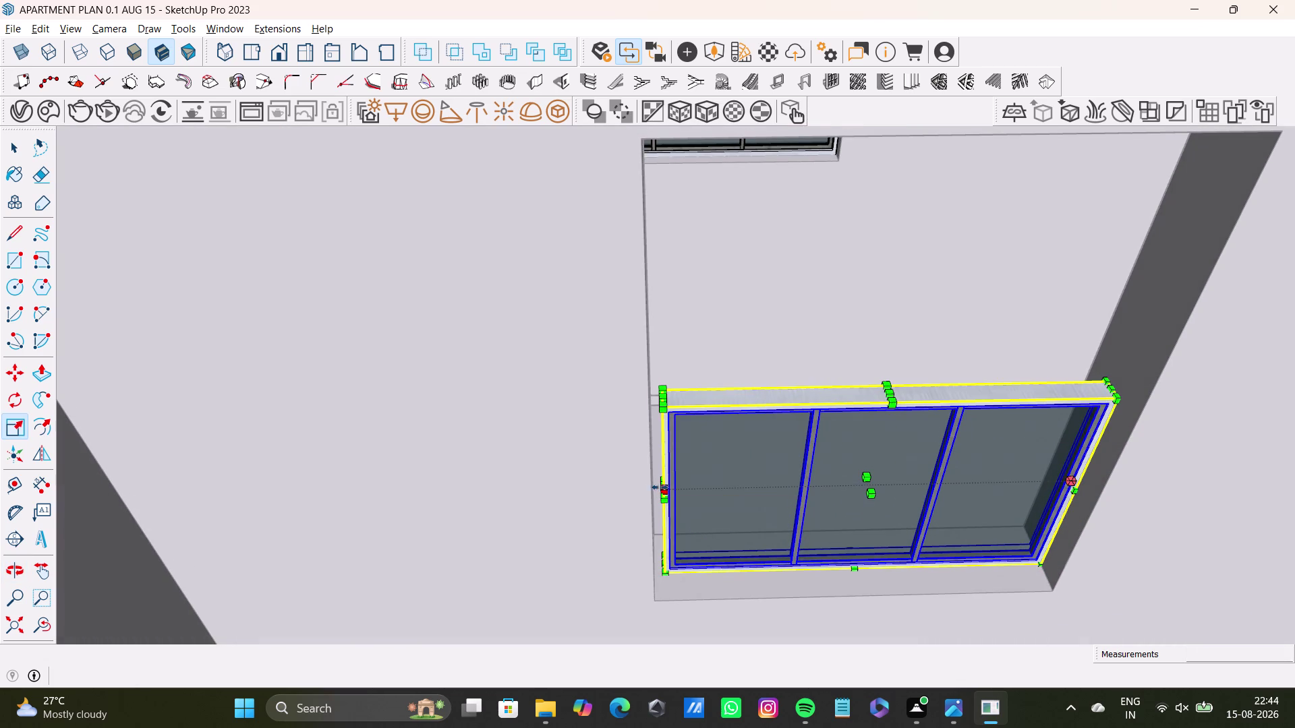
drag(660, 488, 649, 484)
Stretch the window taller until its top meets the opening's top edge.
drag(883, 389, 864, 294)
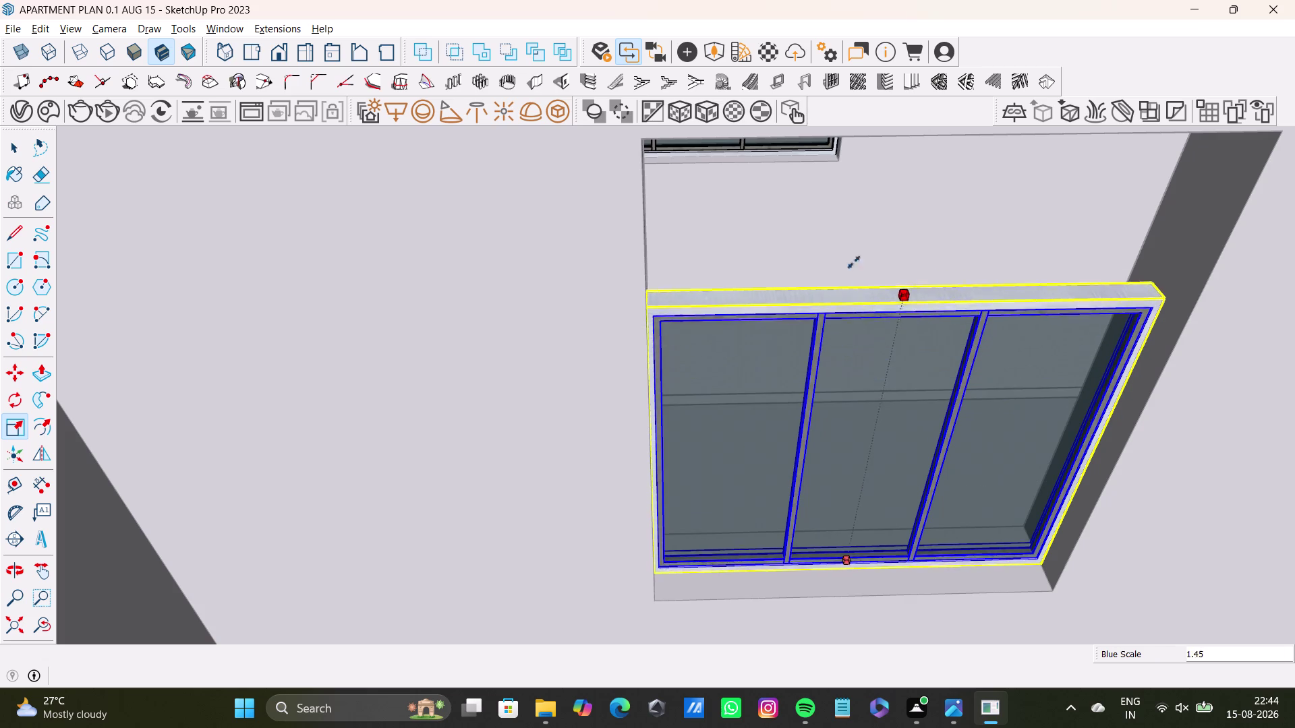
drag(864, 294, 833, 149)
scroll(down, 3)
middle_drag(876, 304, 829, 408)
scroll(up, 3)
middle_drag(863, 328, 854, 273)
scroll(up, 3)
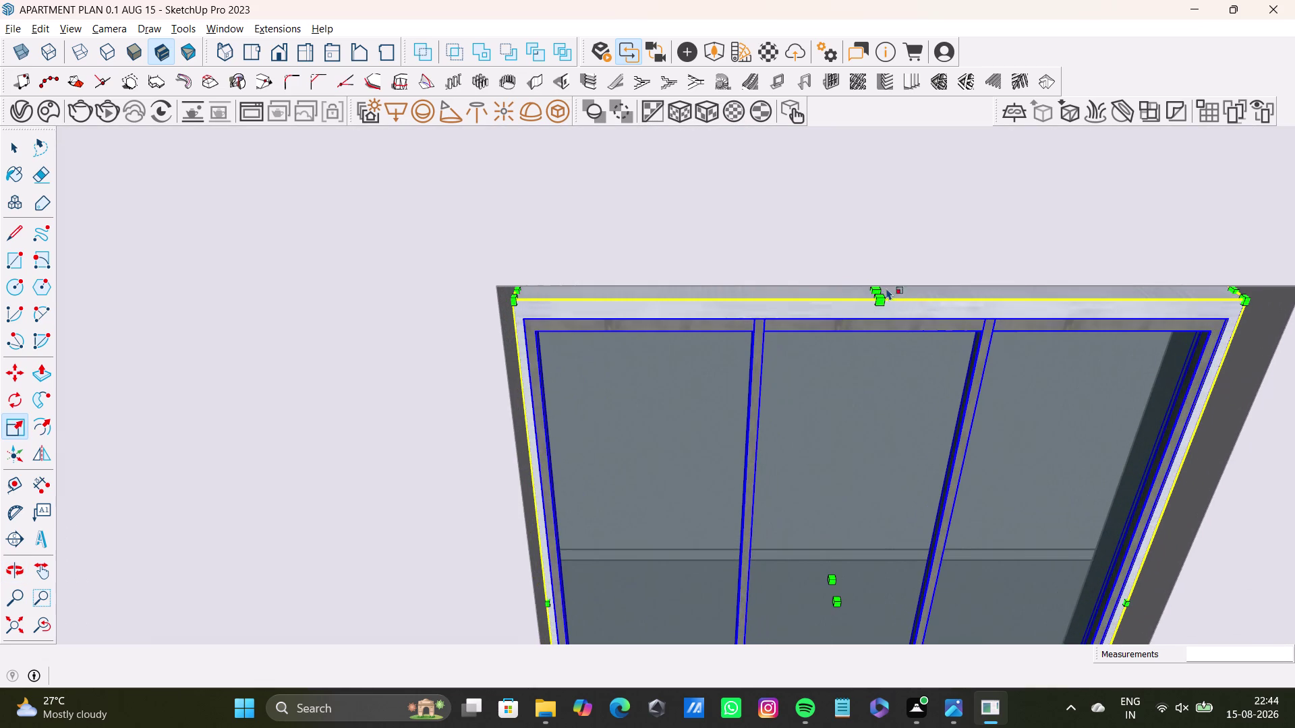
drag(876, 292, 872, 280)
Finish scaling and return to the Select tool.
key(space)
scroll(down, 3)
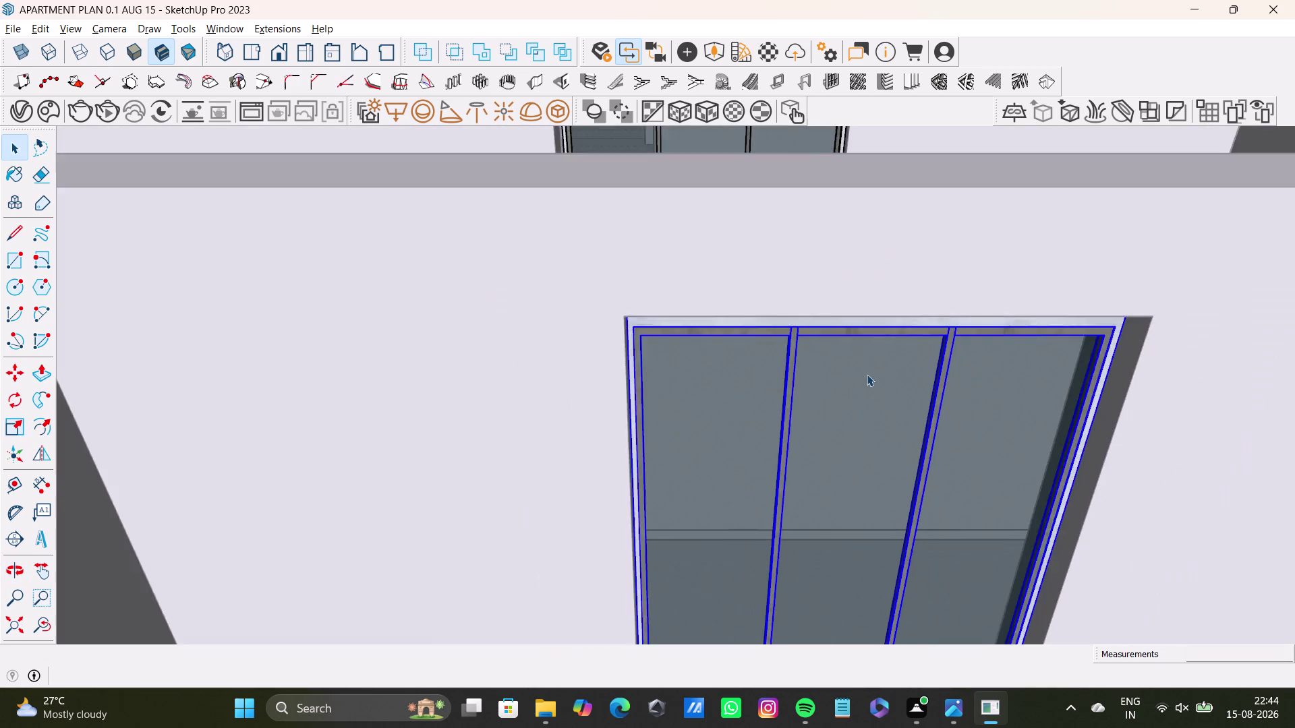
scroll(down, 3)
key(space)
Deselect the resized window and select the narrow window among the floating components.
click(1068, 353)
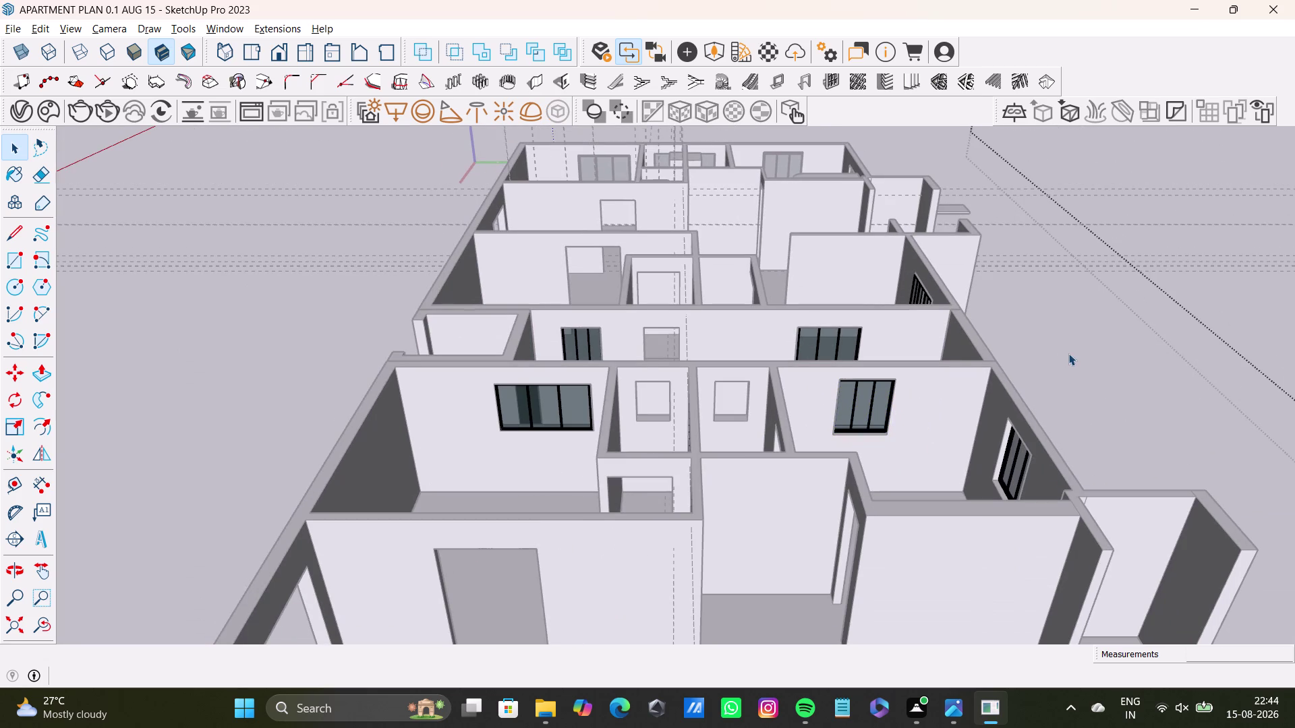
scroll(down, 3)
middle_drag(629, 317, 672, 476)
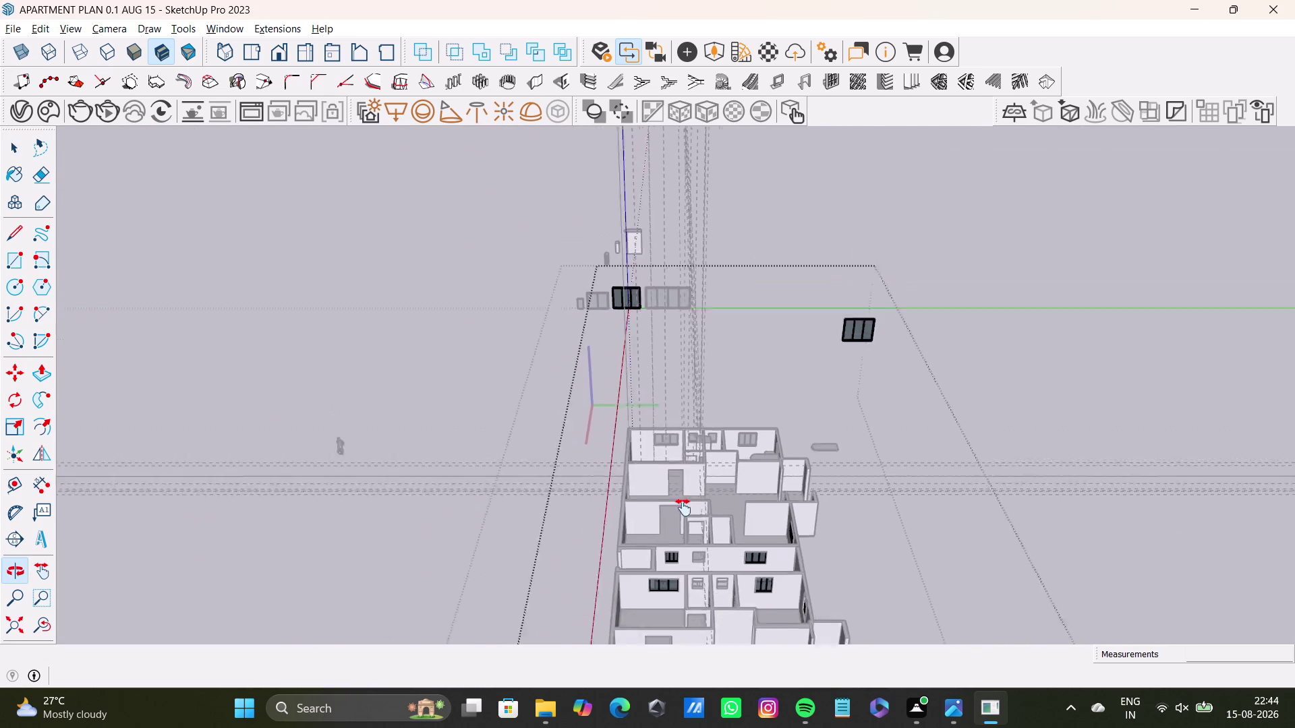
middle_drag(673, 476, 684, 509)
click(829, 199)
scroll(up, 3)
drag(540, 309, 543, 309)
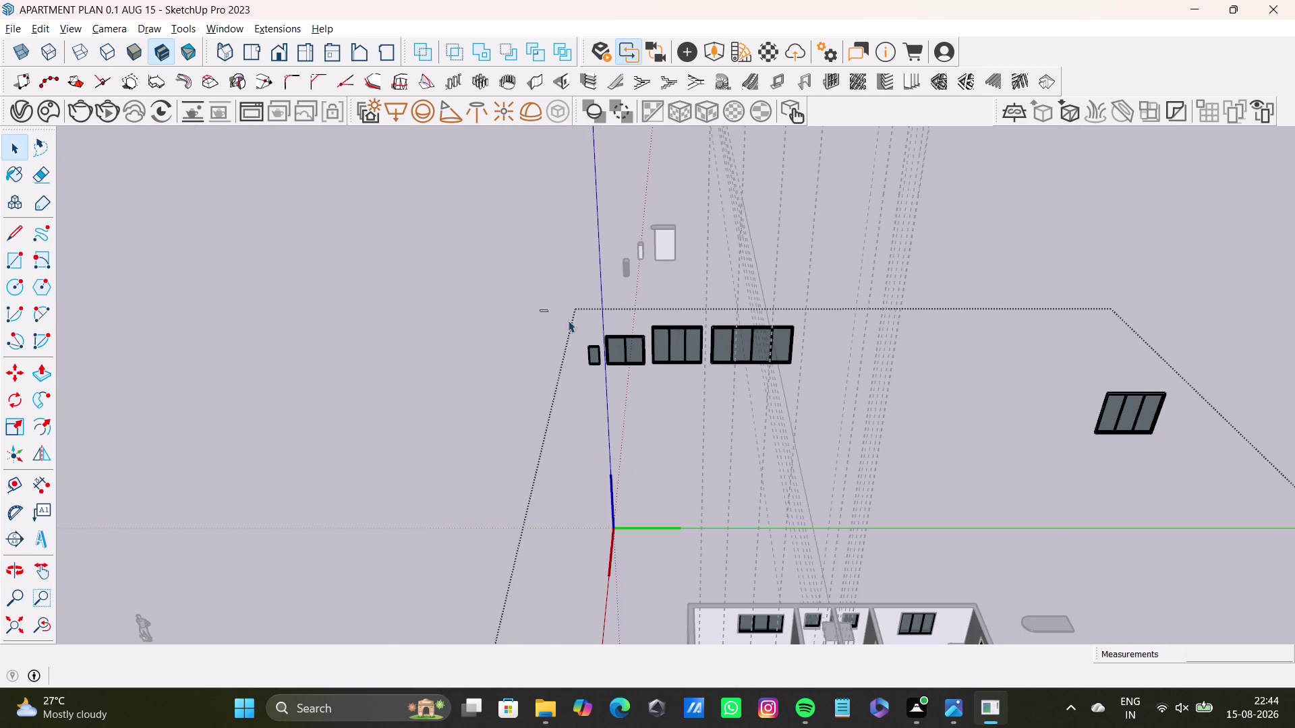
drag(542, 310, 602, 400)
Pick up the narrow window by its corner and bring the target wall opening into view.
key(m)
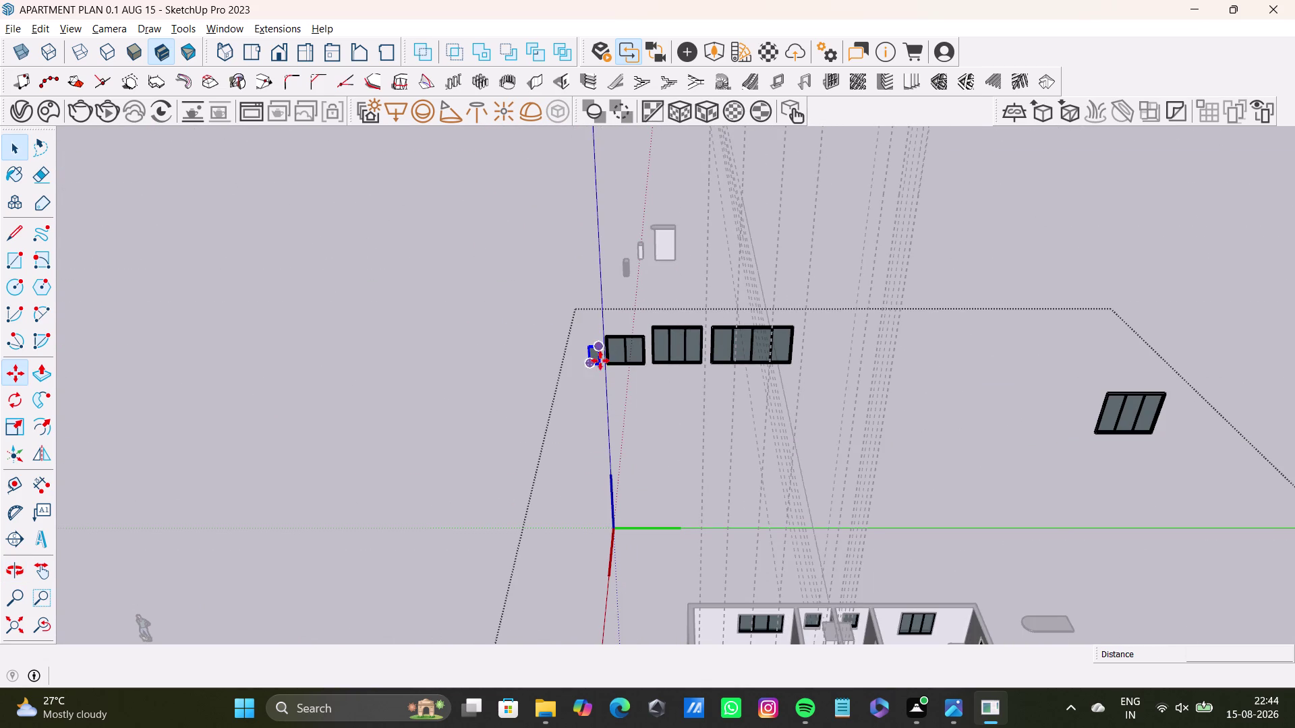
click(600, 364)
scroll(down, 3)
middle_drag(842, 612, 745, 392)
scroll(up, 3)
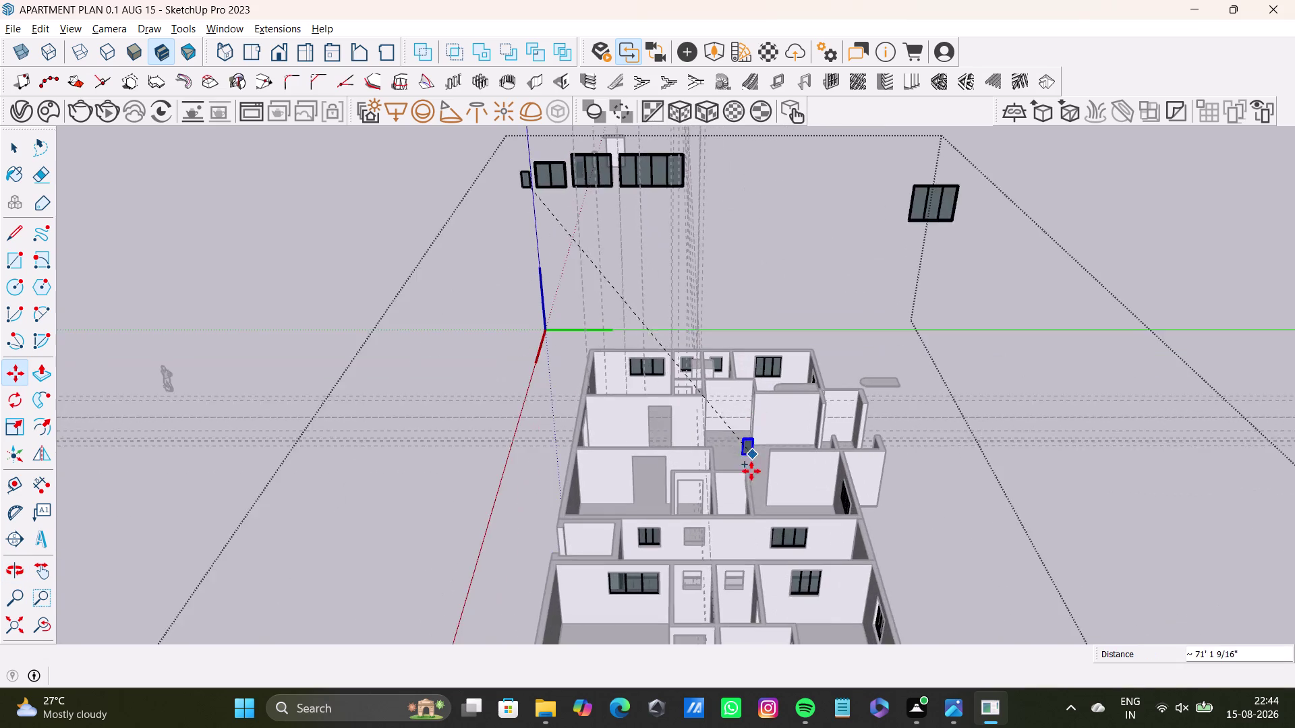
scroll(up, 3)
middle_drag(731, 466, 722, 423)
Drop the narrow window onto the small opening's sill corner and check its placement.
scroll(up, 3)
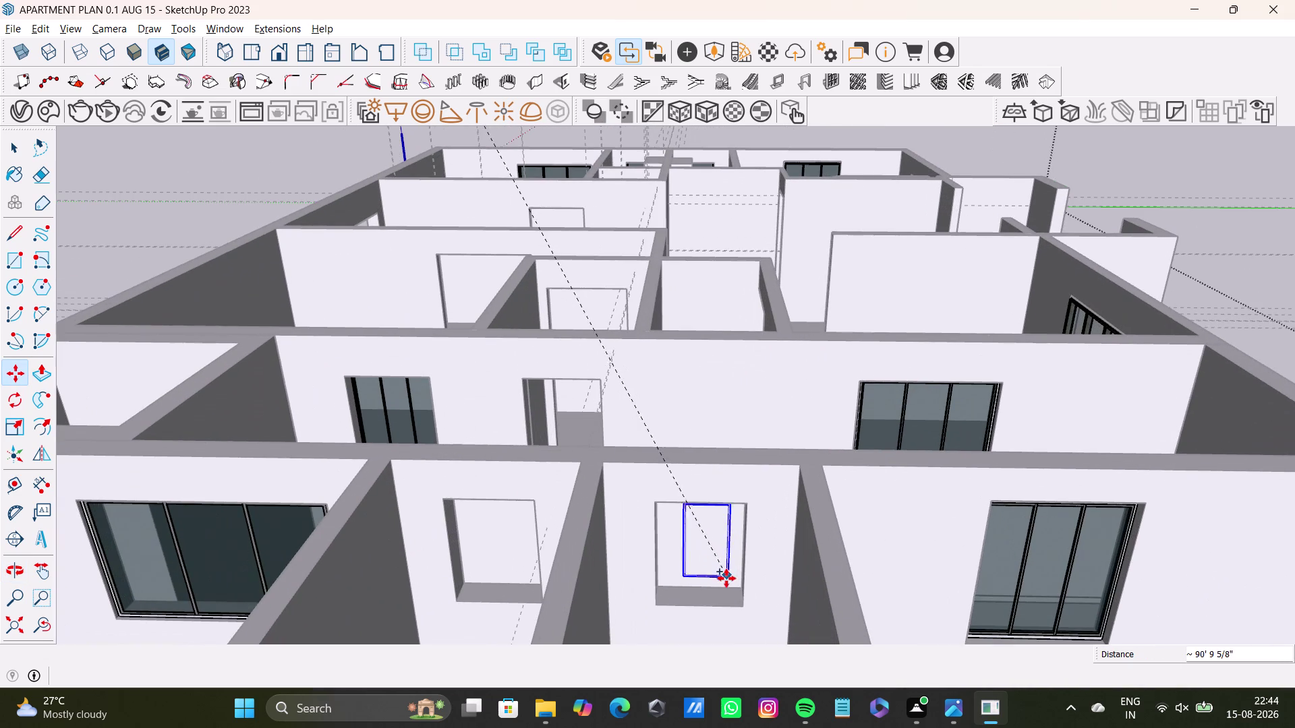
scroll(up, 3)
middle_drag(736, 599, 736, 596)
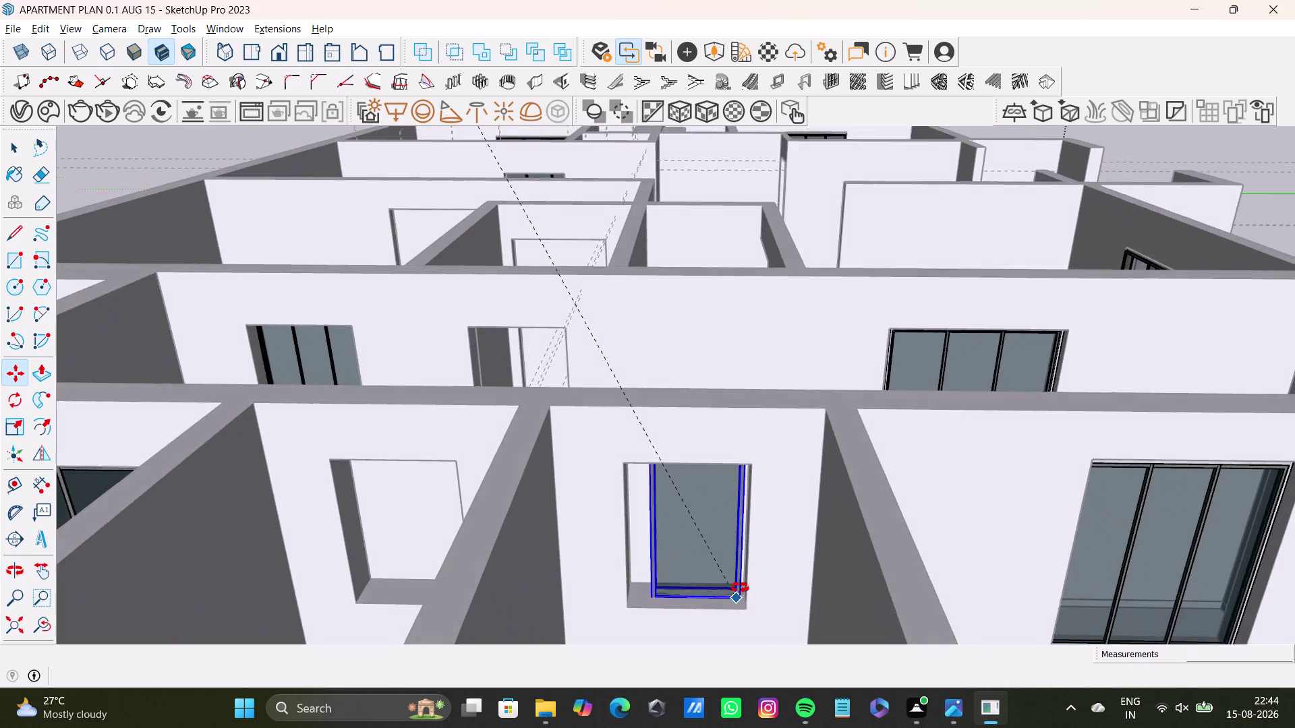
middle_drag(737, 595, 751, 569)
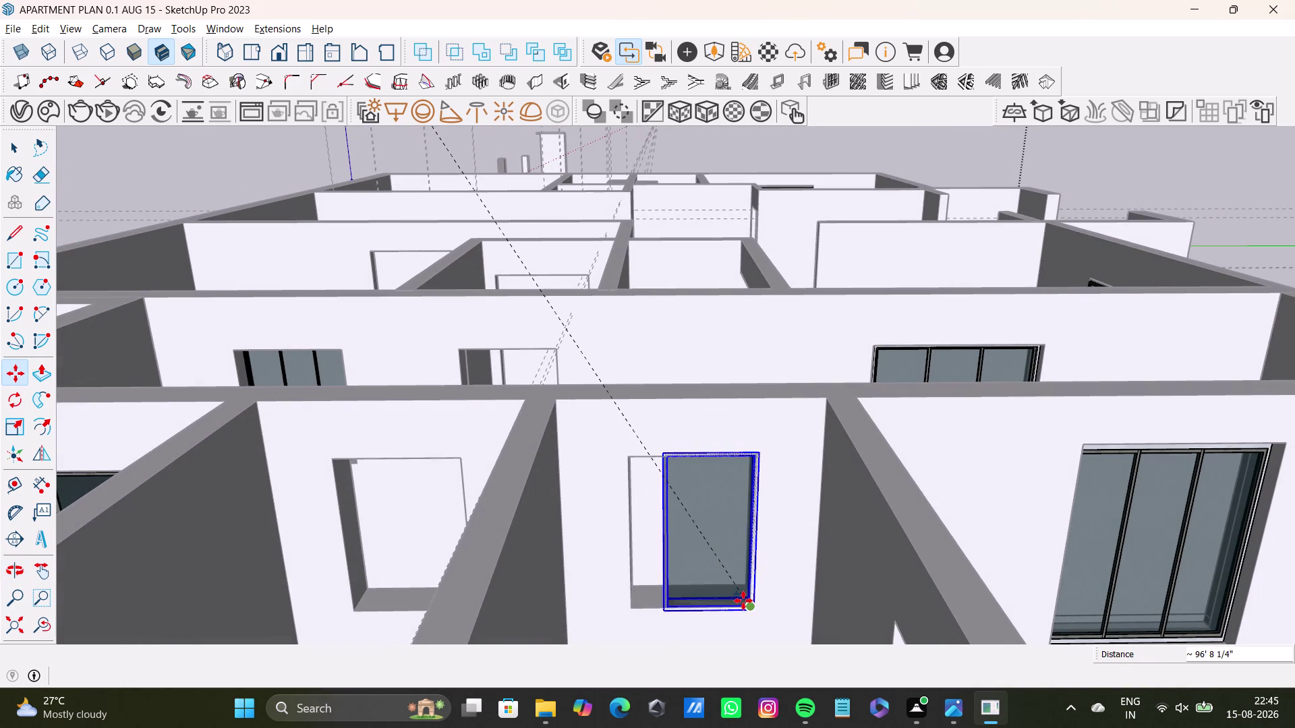
middle_drag(743, 593, 789, 529)
scroll(up, 3)
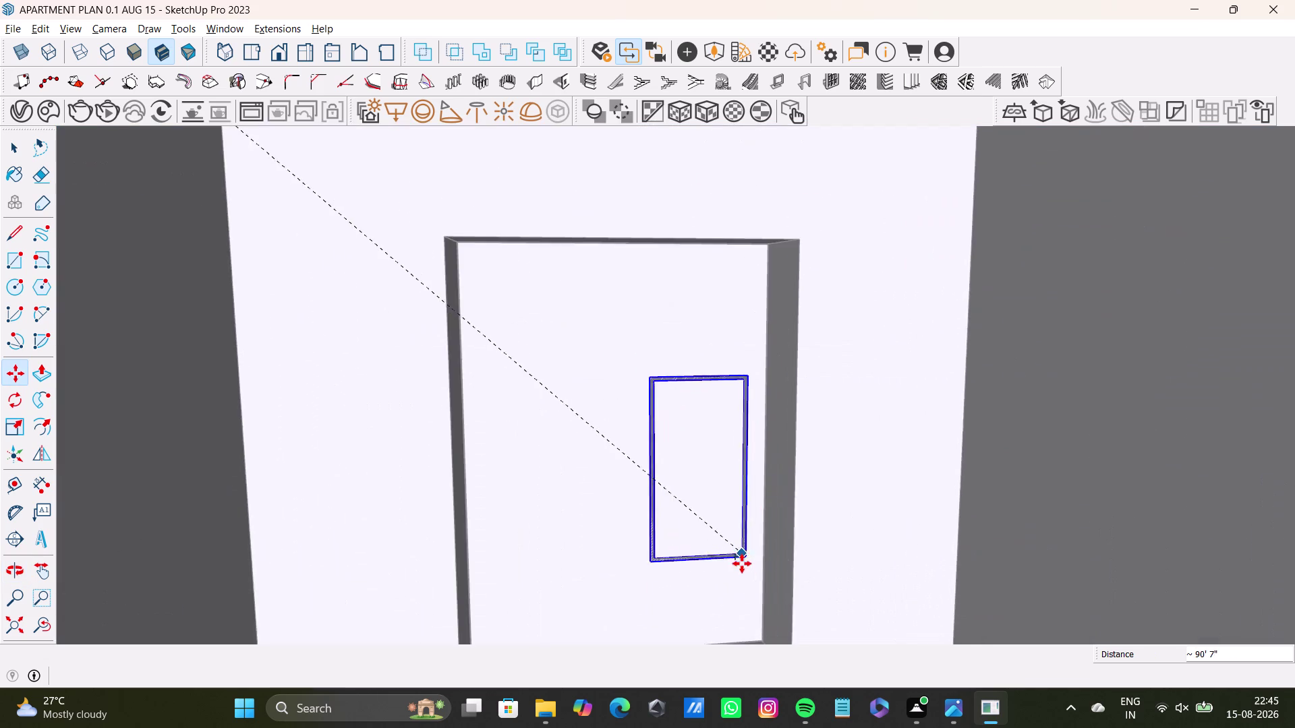
middle_drag(746, 578, 777, 428)
middle_drag(788, 414, 809, 567)
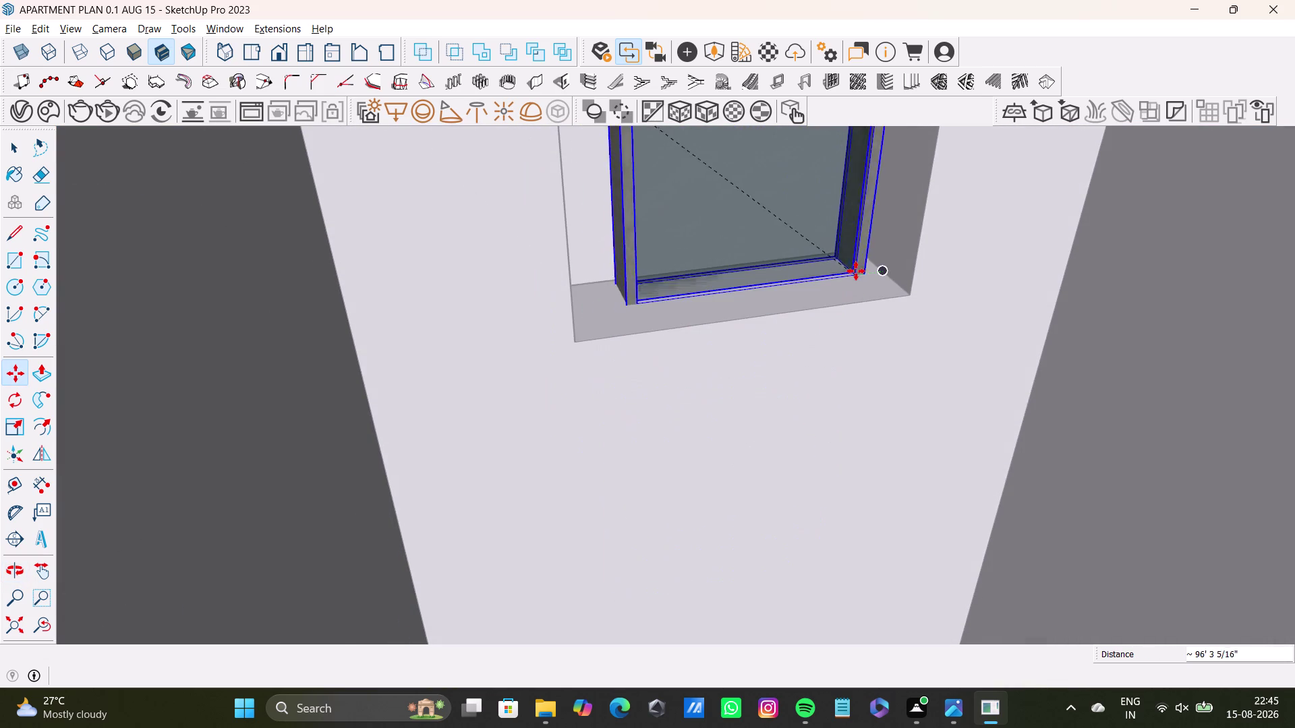
click(884, 272)
scroll(down, 3)
middle_drag(722, 290, 695, 496)
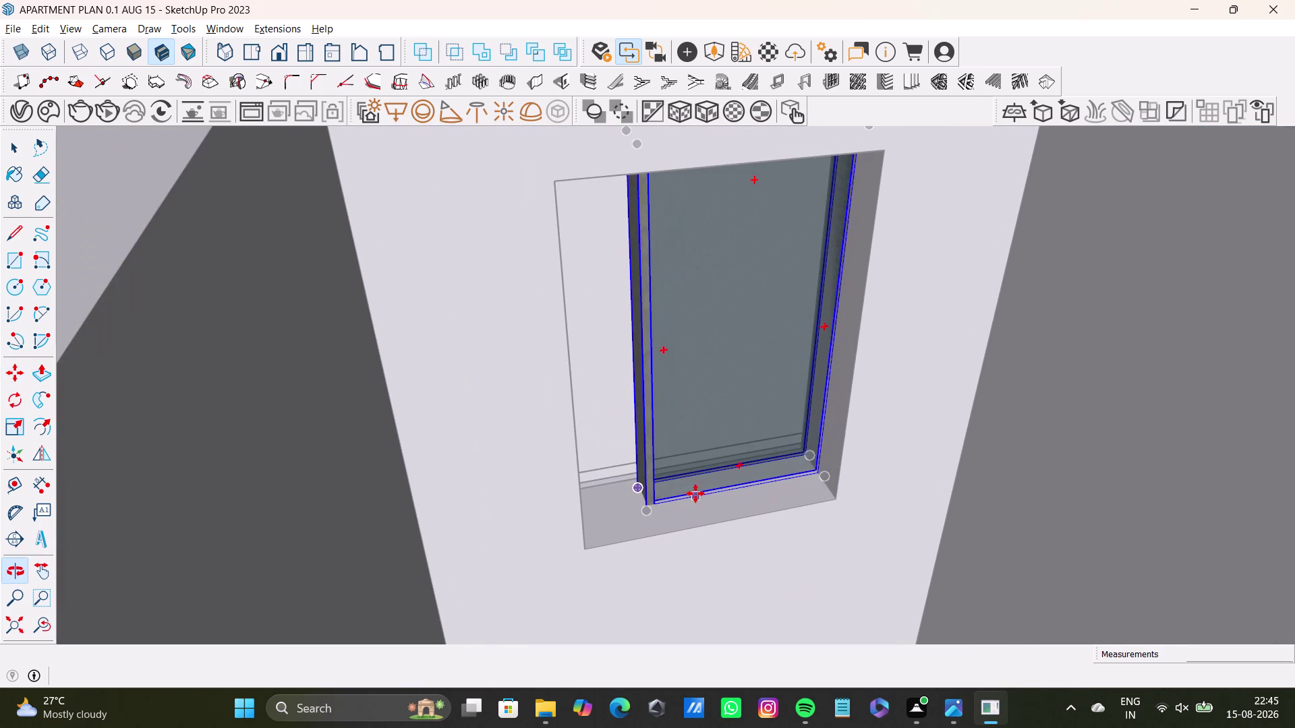
Stretch the narrow window sideways to the opening edge, undoing a misaligned top adjustment.
key(s)
drag(635, 340, 568, 340)
middle_drag(693, 324, 684, 505)
middle_drag(687, 502, 544, 303)
key(s)
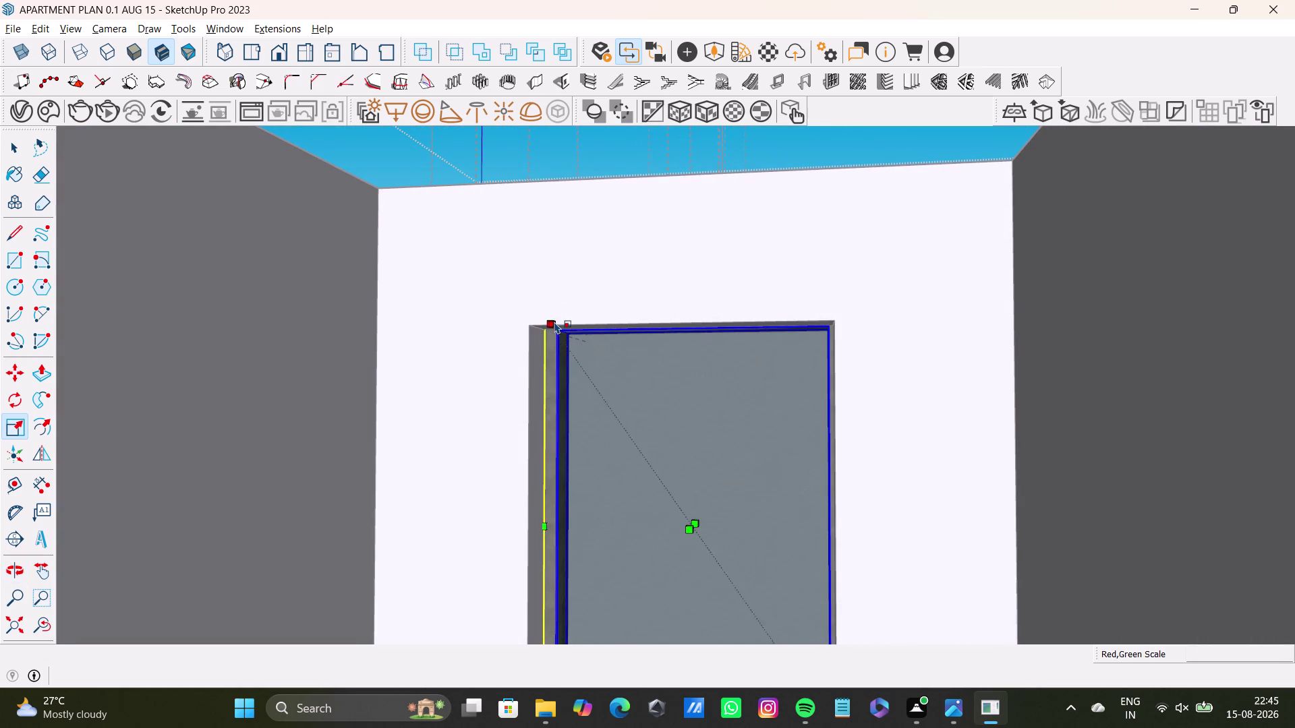
drag(552, 324, 543, 336)
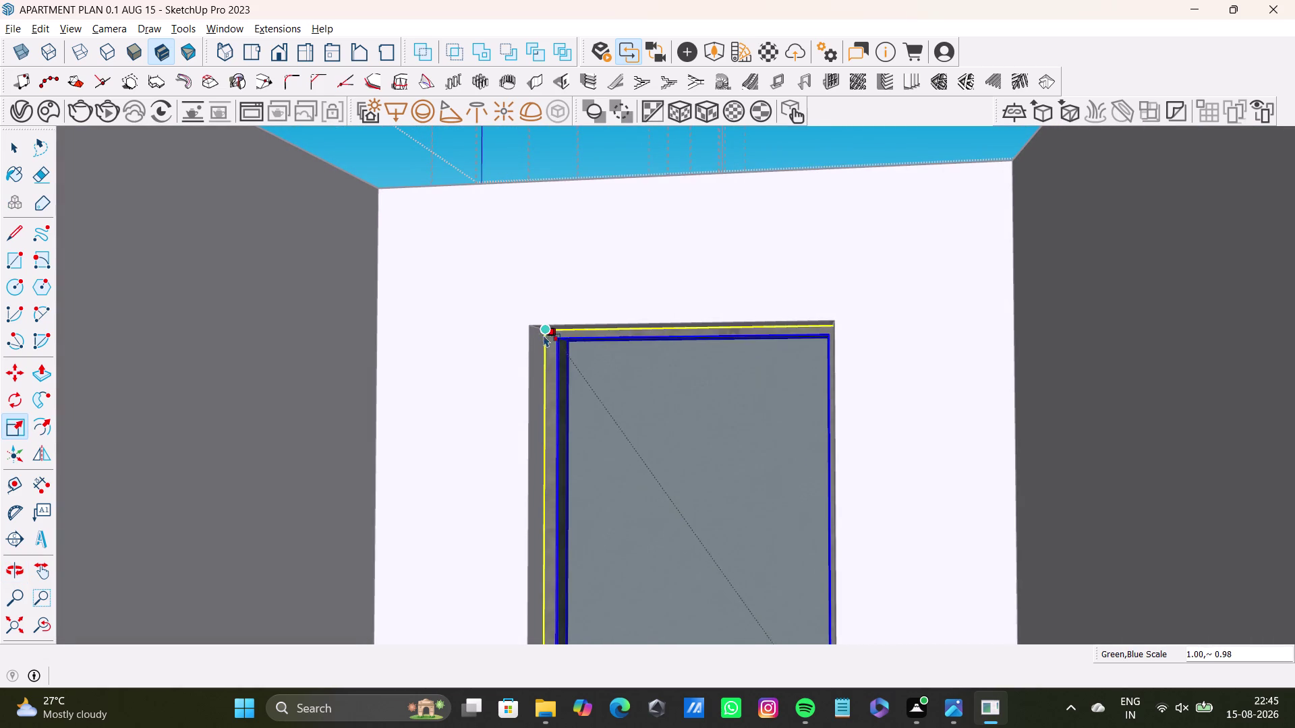
drag(543, 335, 543, 335)
middle_drag(598, 366, 640, 413)
middle_drag(696, 334, 699, 295)
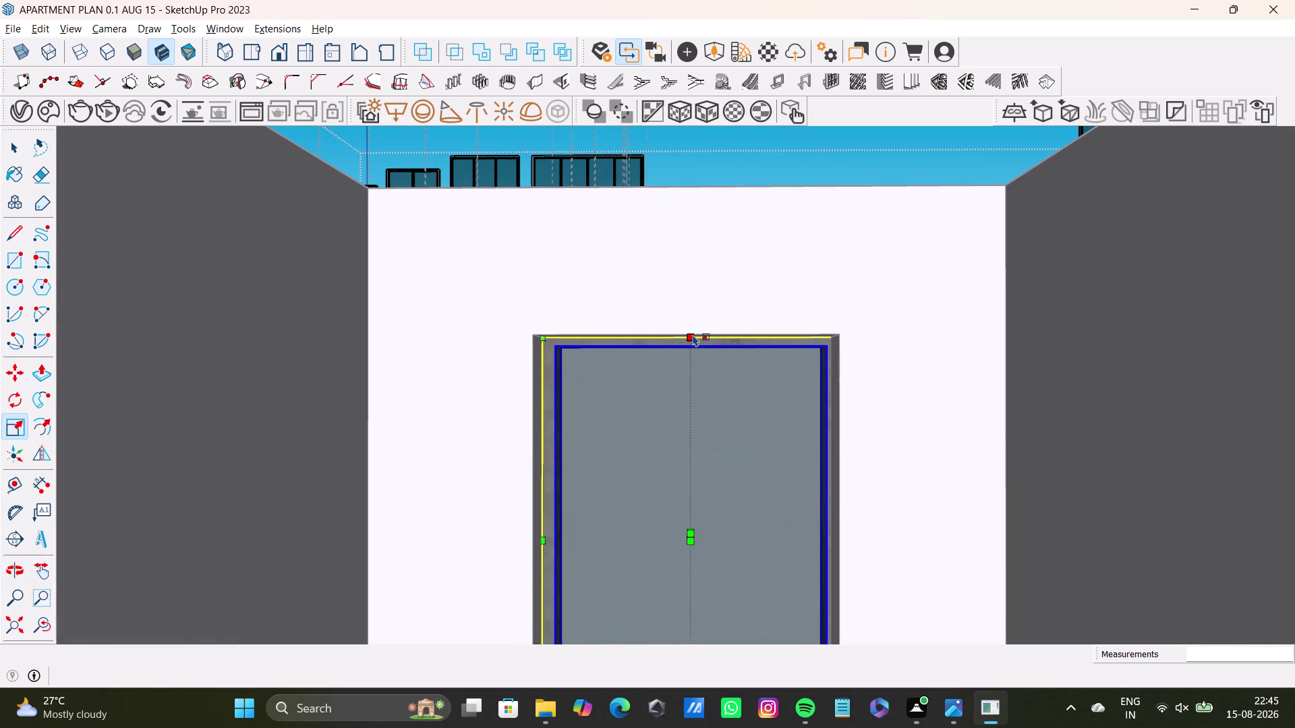
drag(692, 337, 692, 345)
key(ctrl+z)
Drag the corner and top grips so the narrow window fills the opening.
middle_drag(699, 390, 745, 354)
scroll(up, 3)
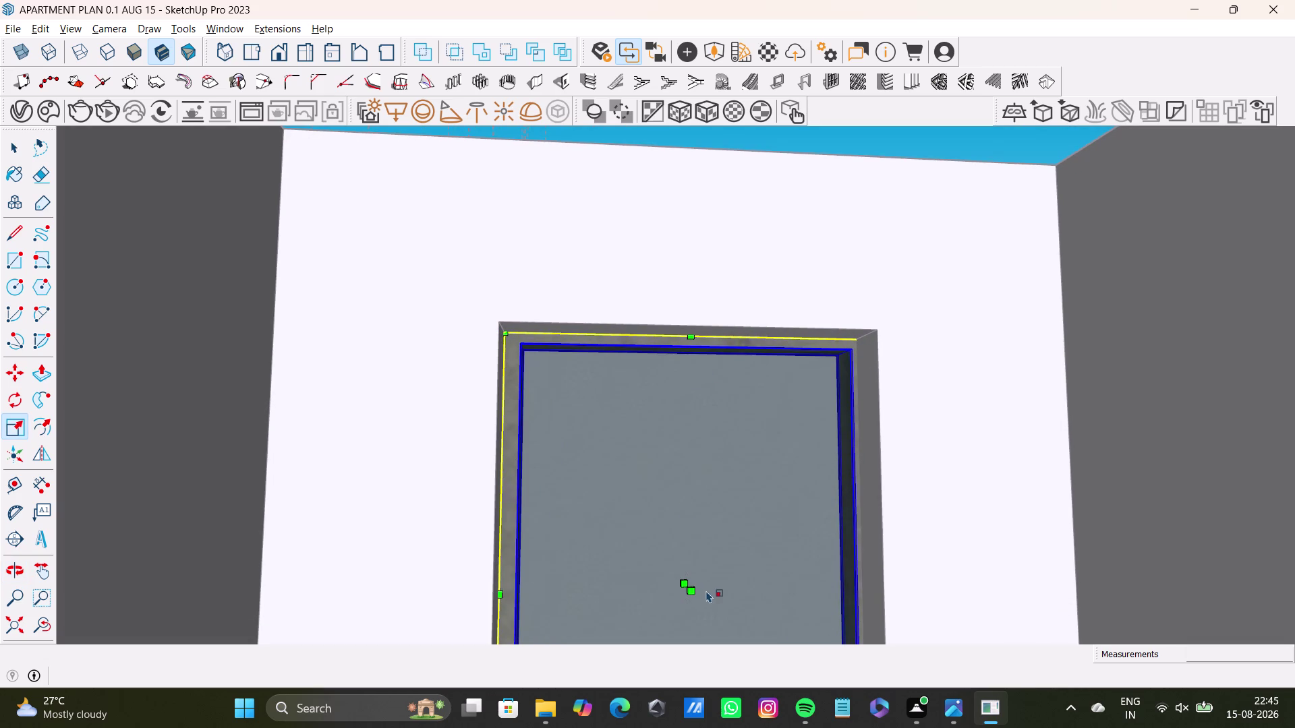
middle_click(817, 612)
middle_drag(760, 580, 799, 600)
drag(689, 592, 703, 597)
drag(688, 335, 688, 344)
click(689, 340)
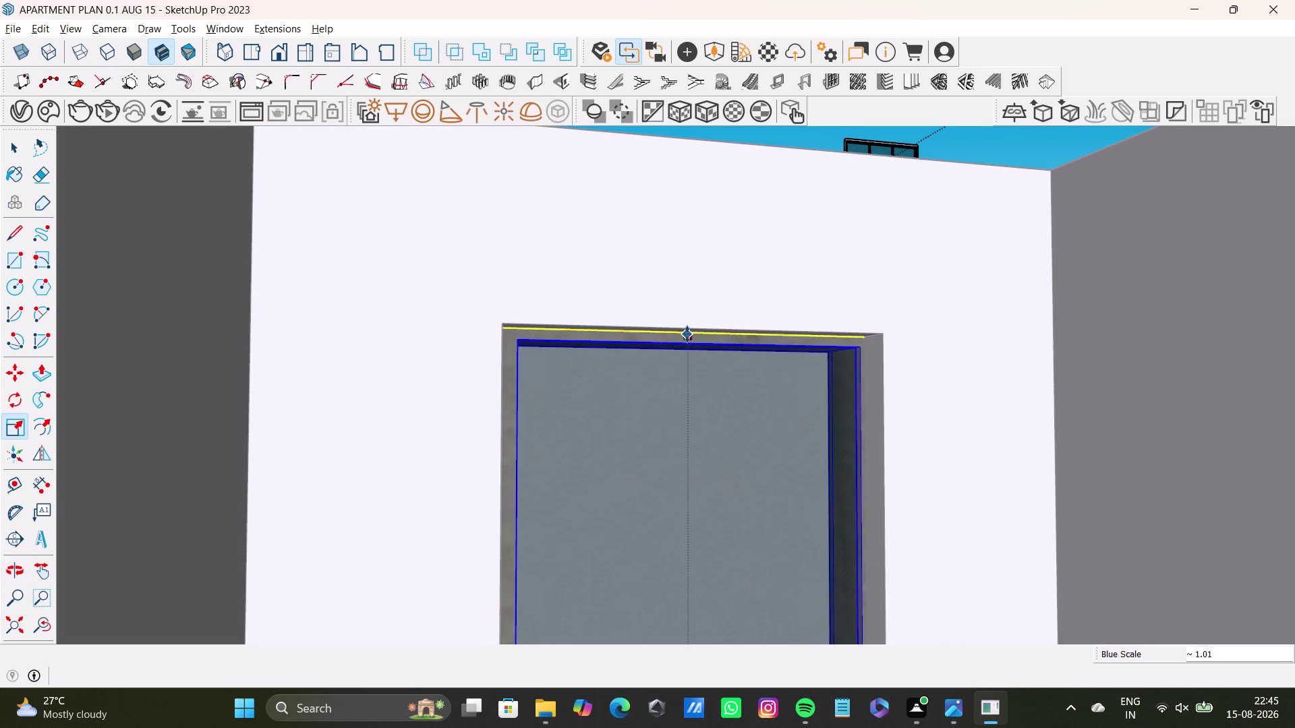
Check the window's top edge and orbit back out to view the whole window.
scroll(down, 3)
middle_drag(809, 536, 786, 406)
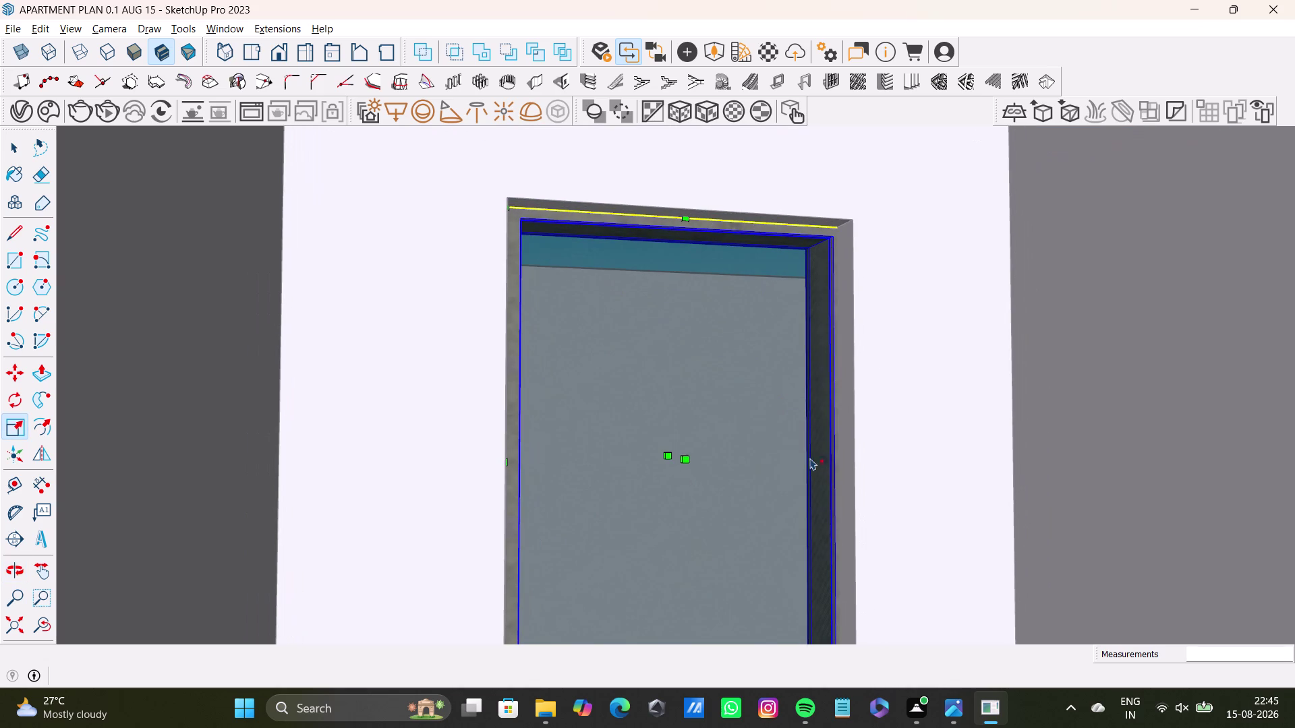
key(s)
scroll(down, 3)
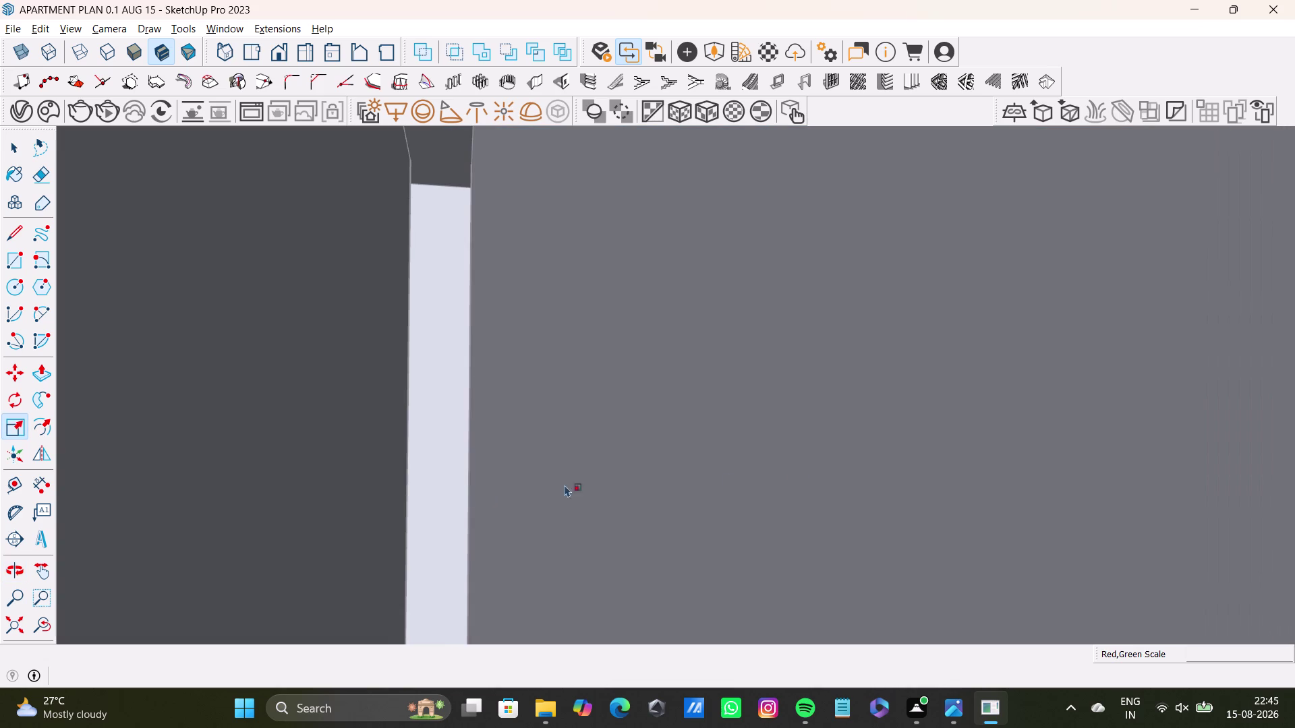
click(43, 630)
middle_drag(579, 481, 607, 540)
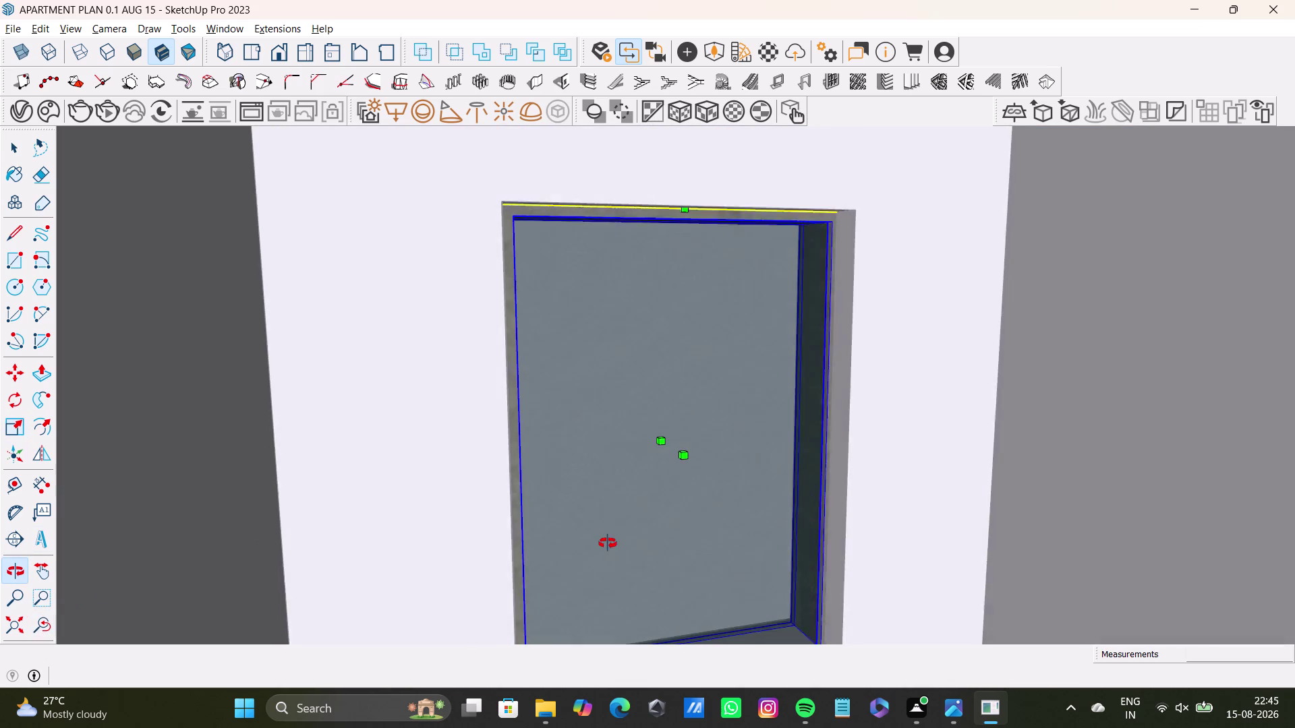
middle_drag(607, 540, 615, 582)
scroll(down, 3)
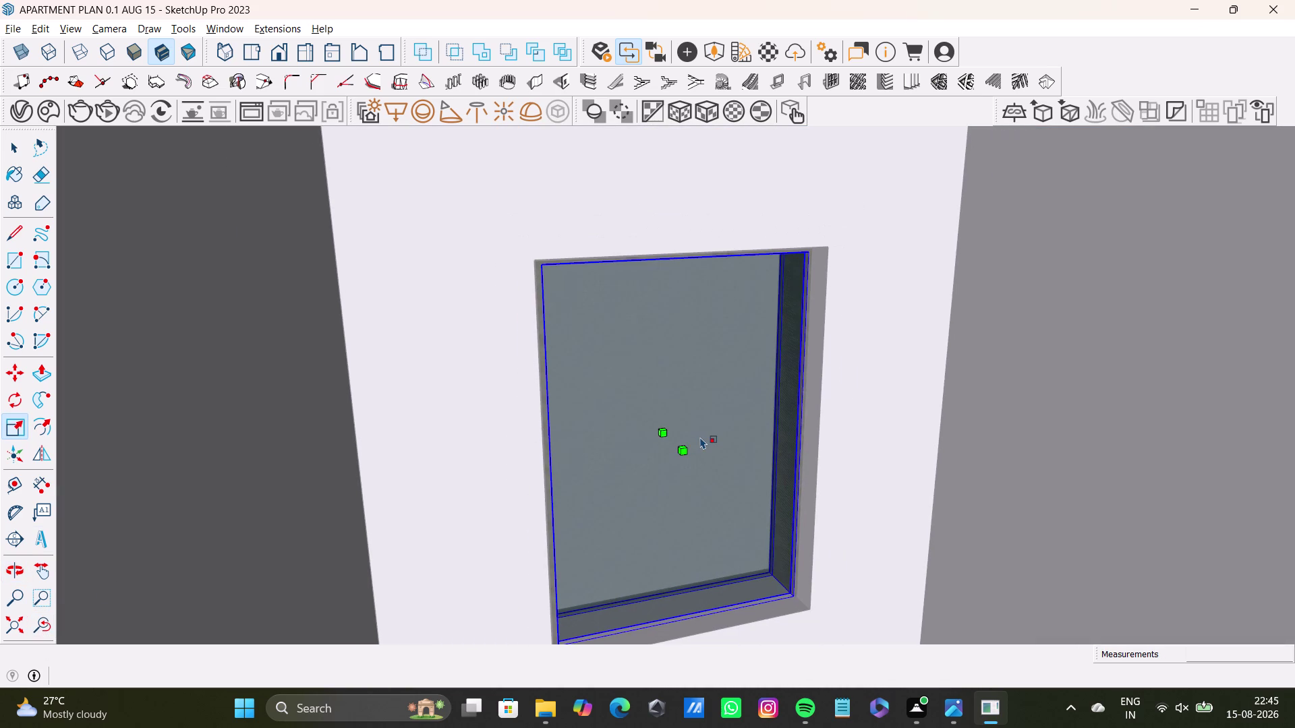